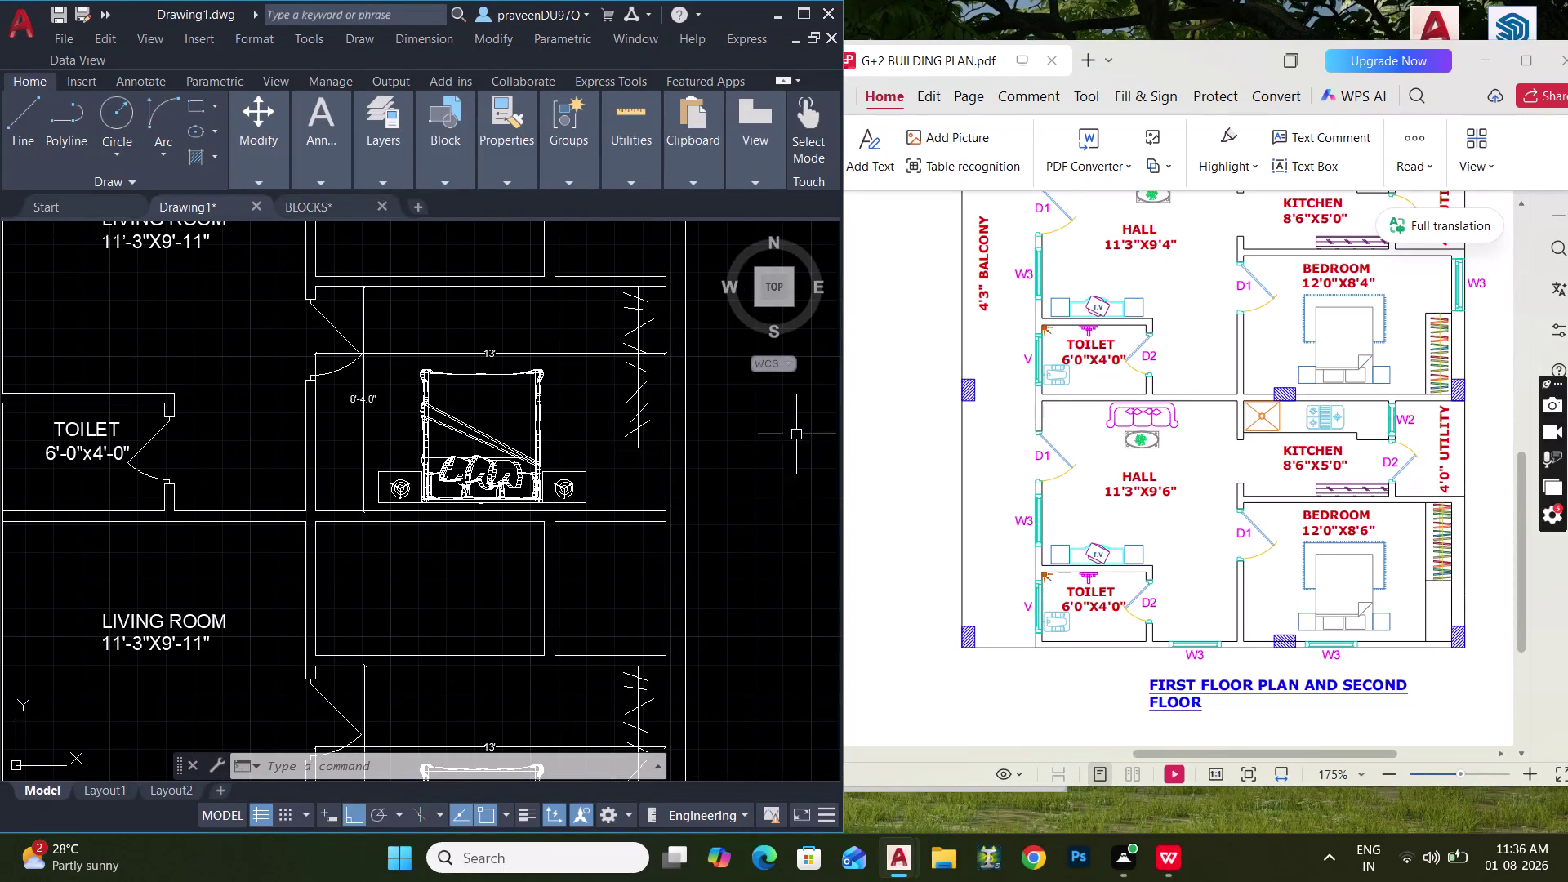
Select the LIVING ROOM label and start copying it with CO from a base point.
middle_drag(525, 525, 638, 363)
middle_drag(548, 471, 558, 412)
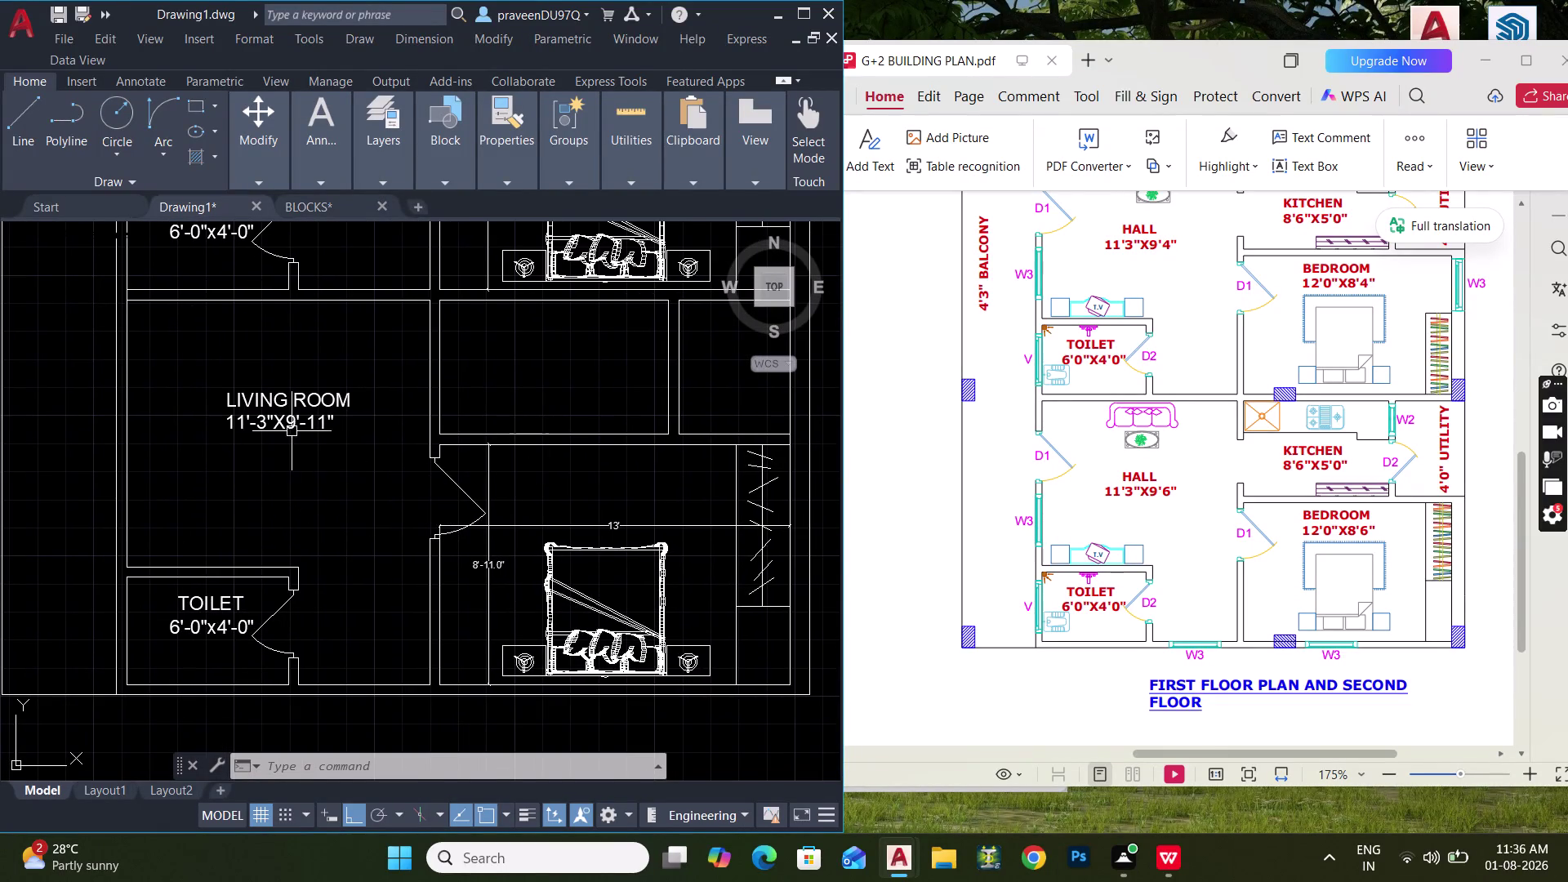
click(316, 394)
key(c)
key(o)
key(space)
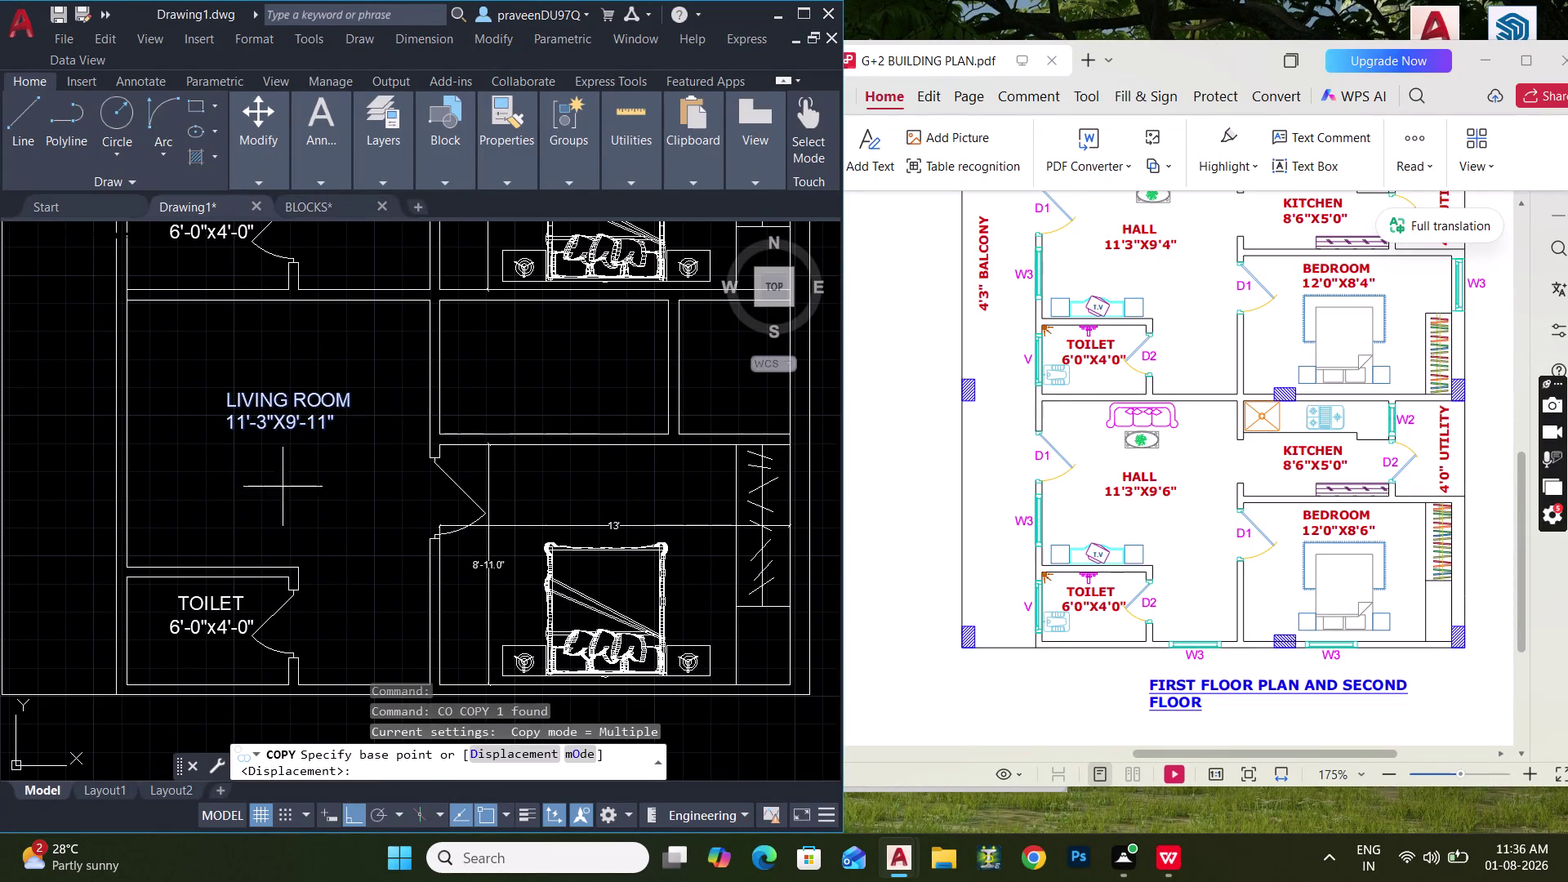
click(269, 421)
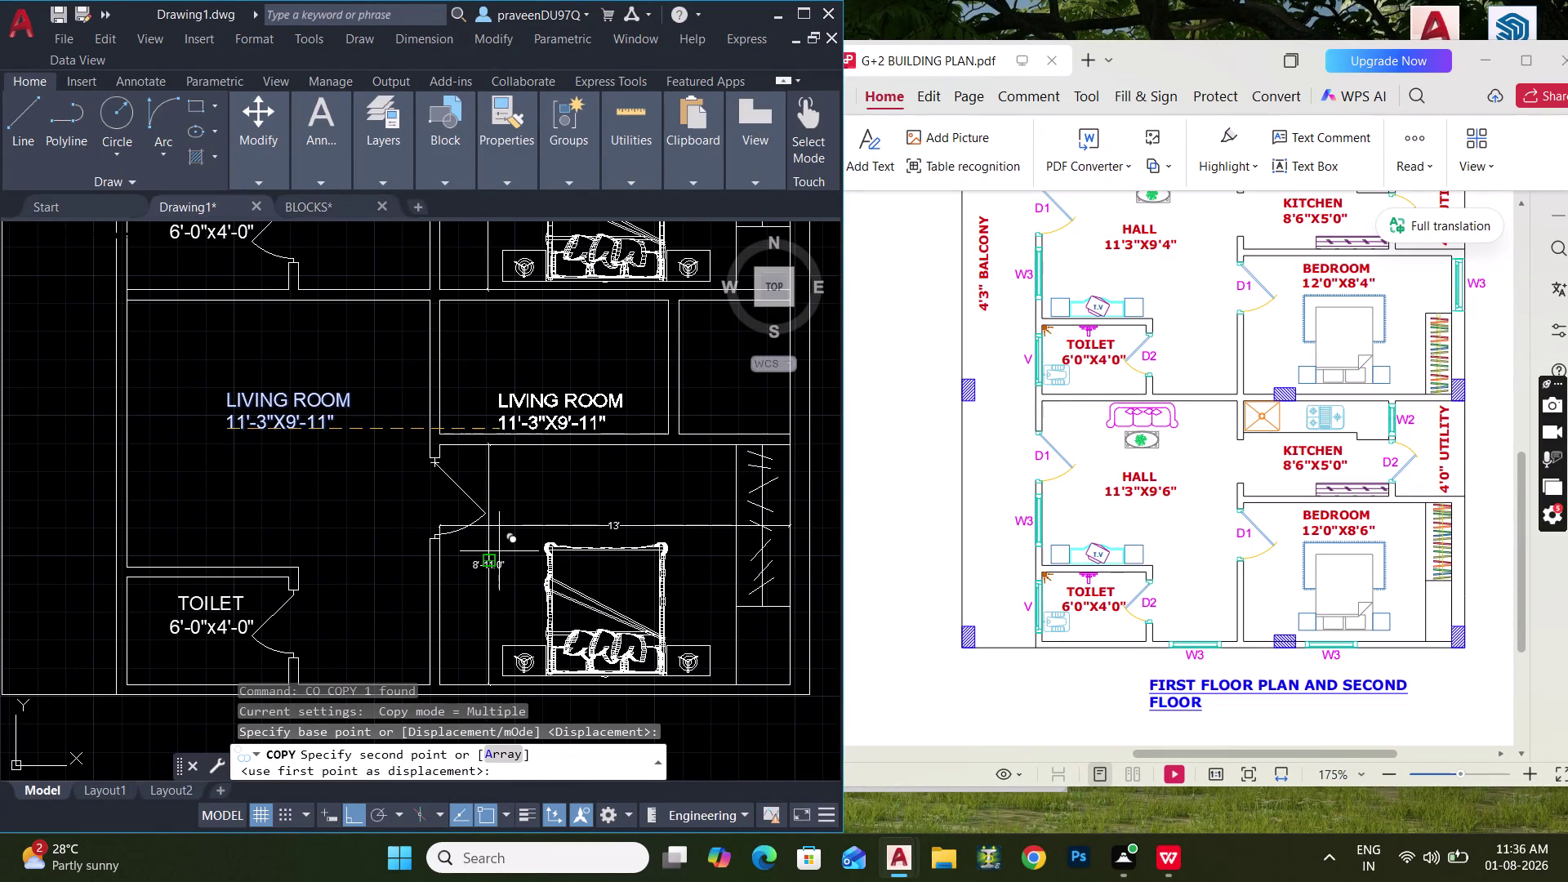
Place the copy in the bedroom with ortho off, then open it and select LIVING ROOM.
key(ctrl+l)
scroll(up, 3)
middle_drag(546, 515, 514, 538)
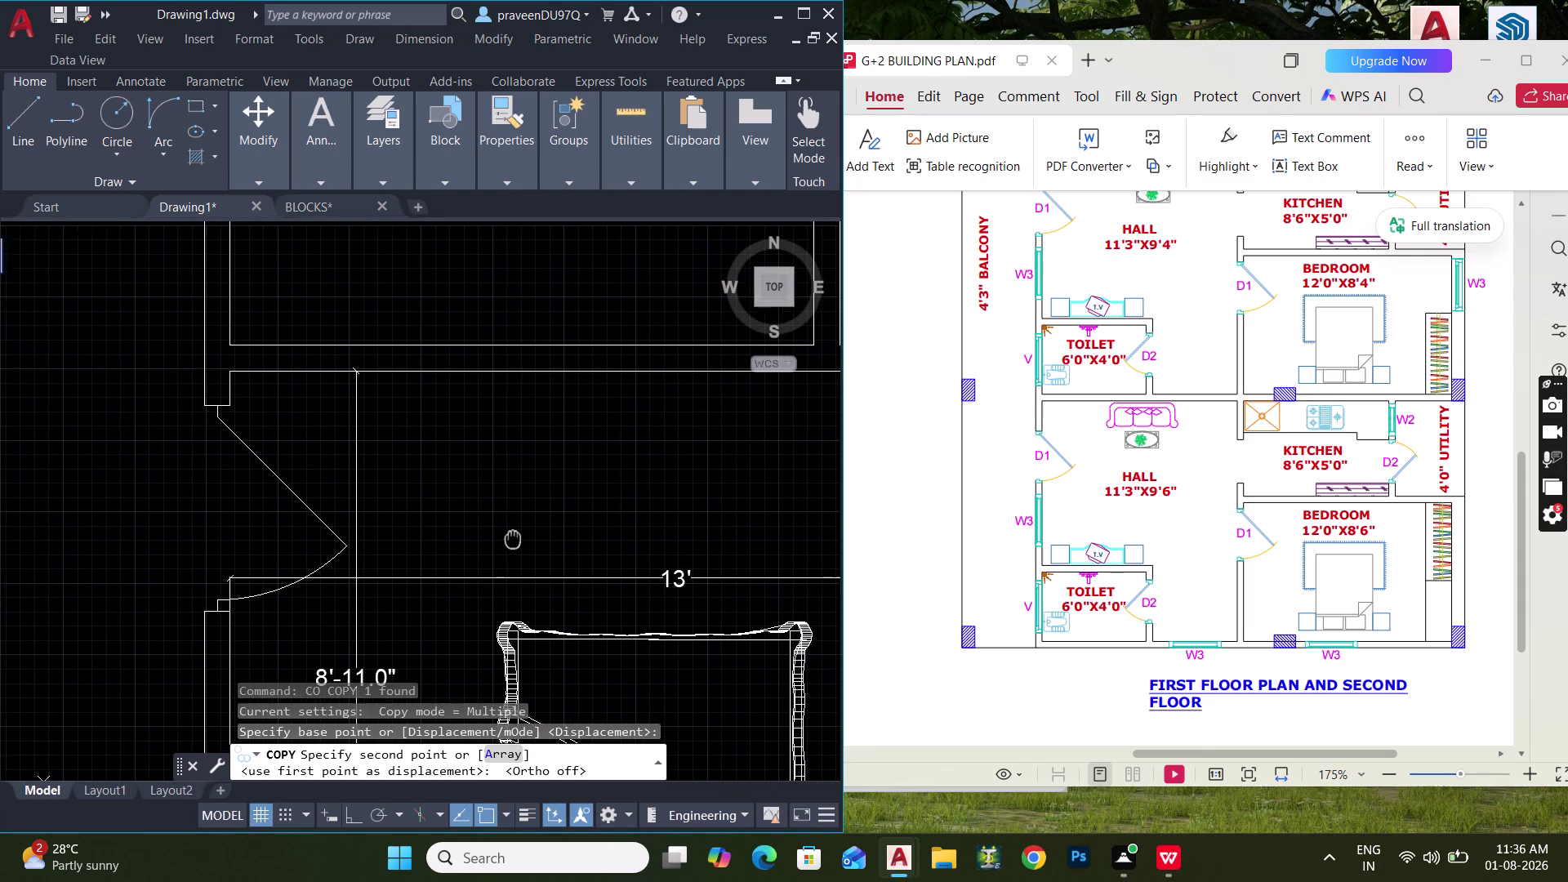
middle_drag(514, 538, 509, 540)
click(475, 530)
key(Escape)
double_click(532, 471)
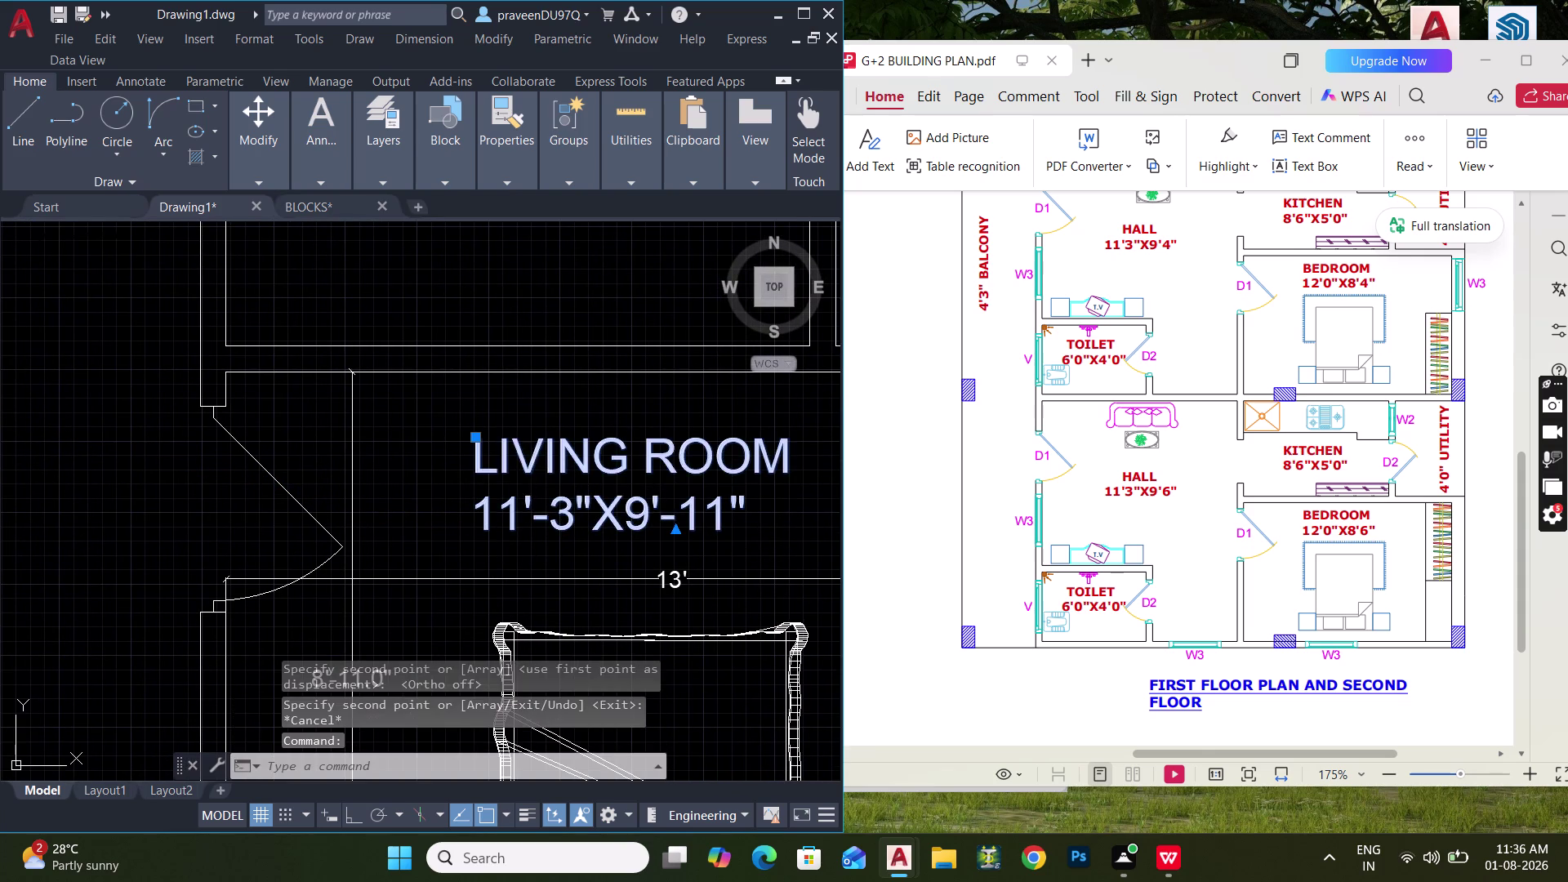
drag(810, 465, 430, 464)
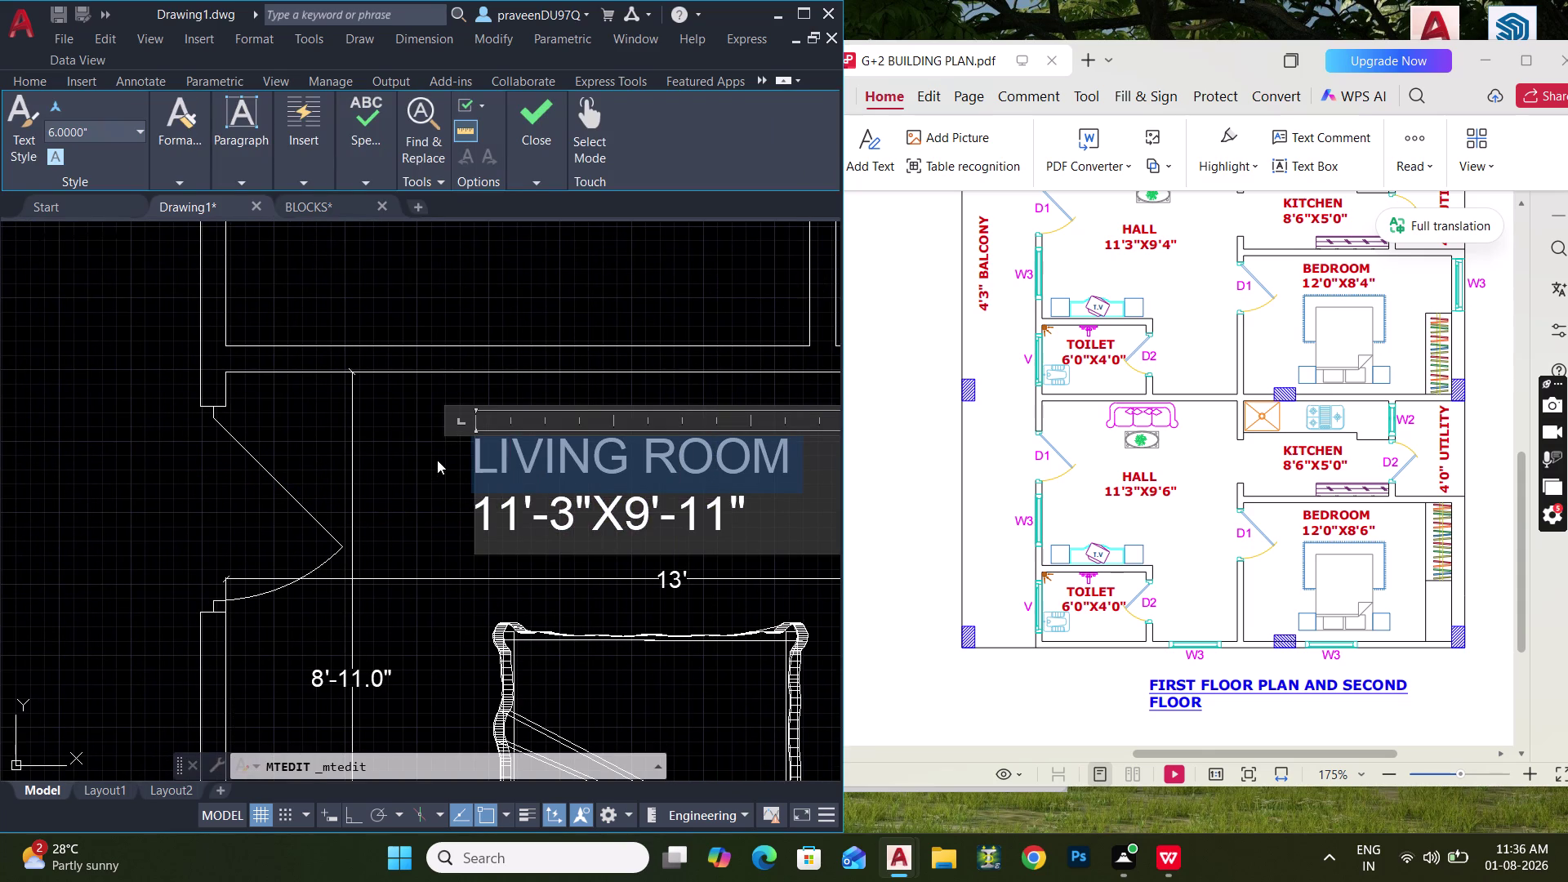
Replace LIVING ROOM with BED ROOM, correcting the ROM typo.
text(BED ROM)
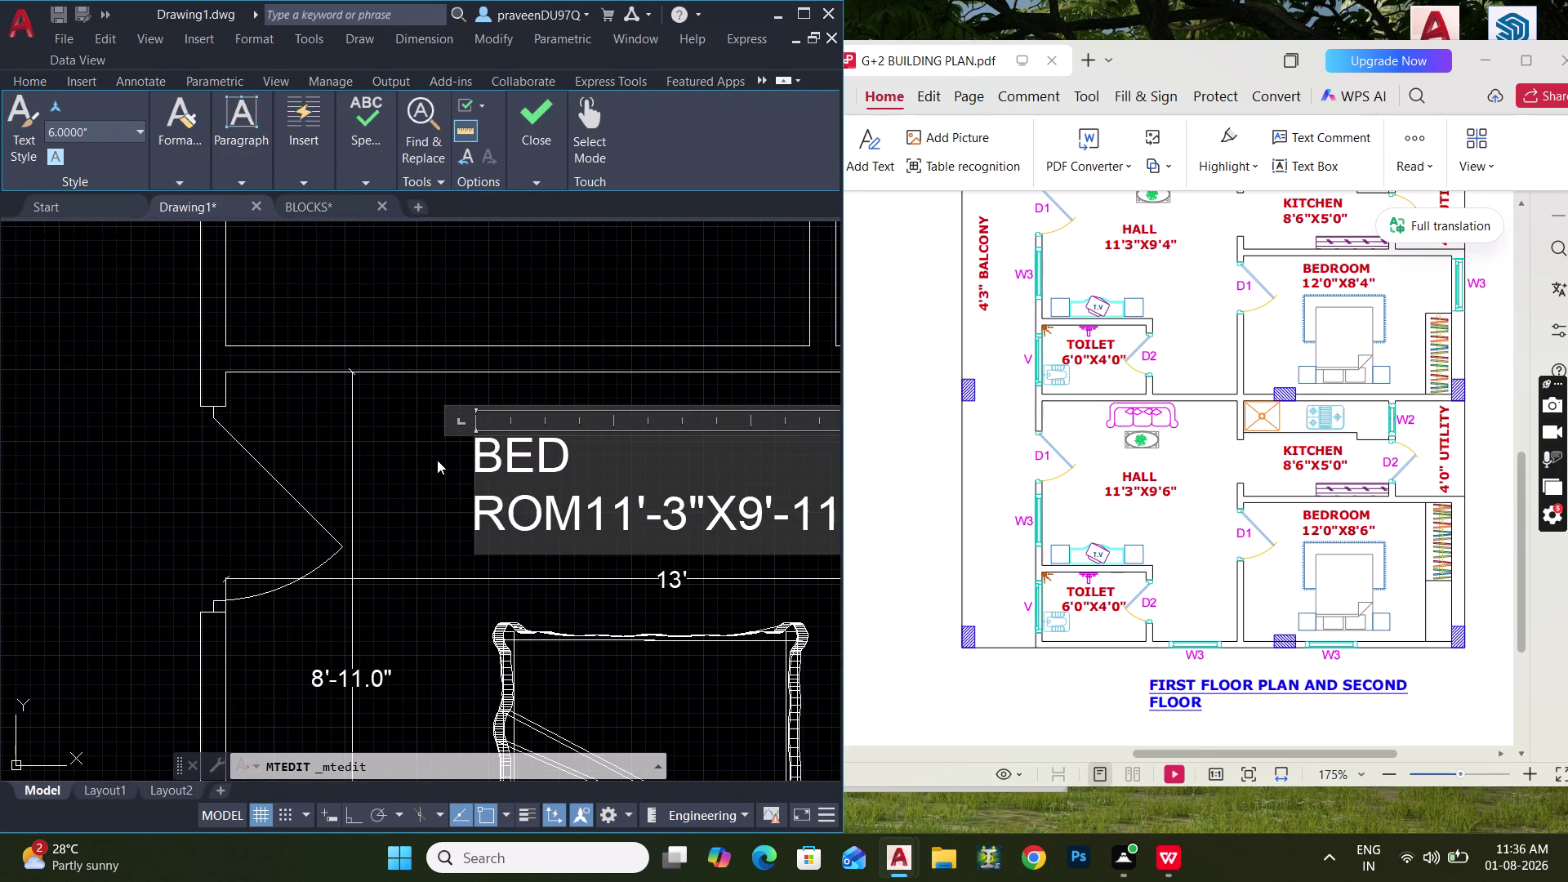
key(BackSpace)
key(BackSpace)
key(BackSpace)
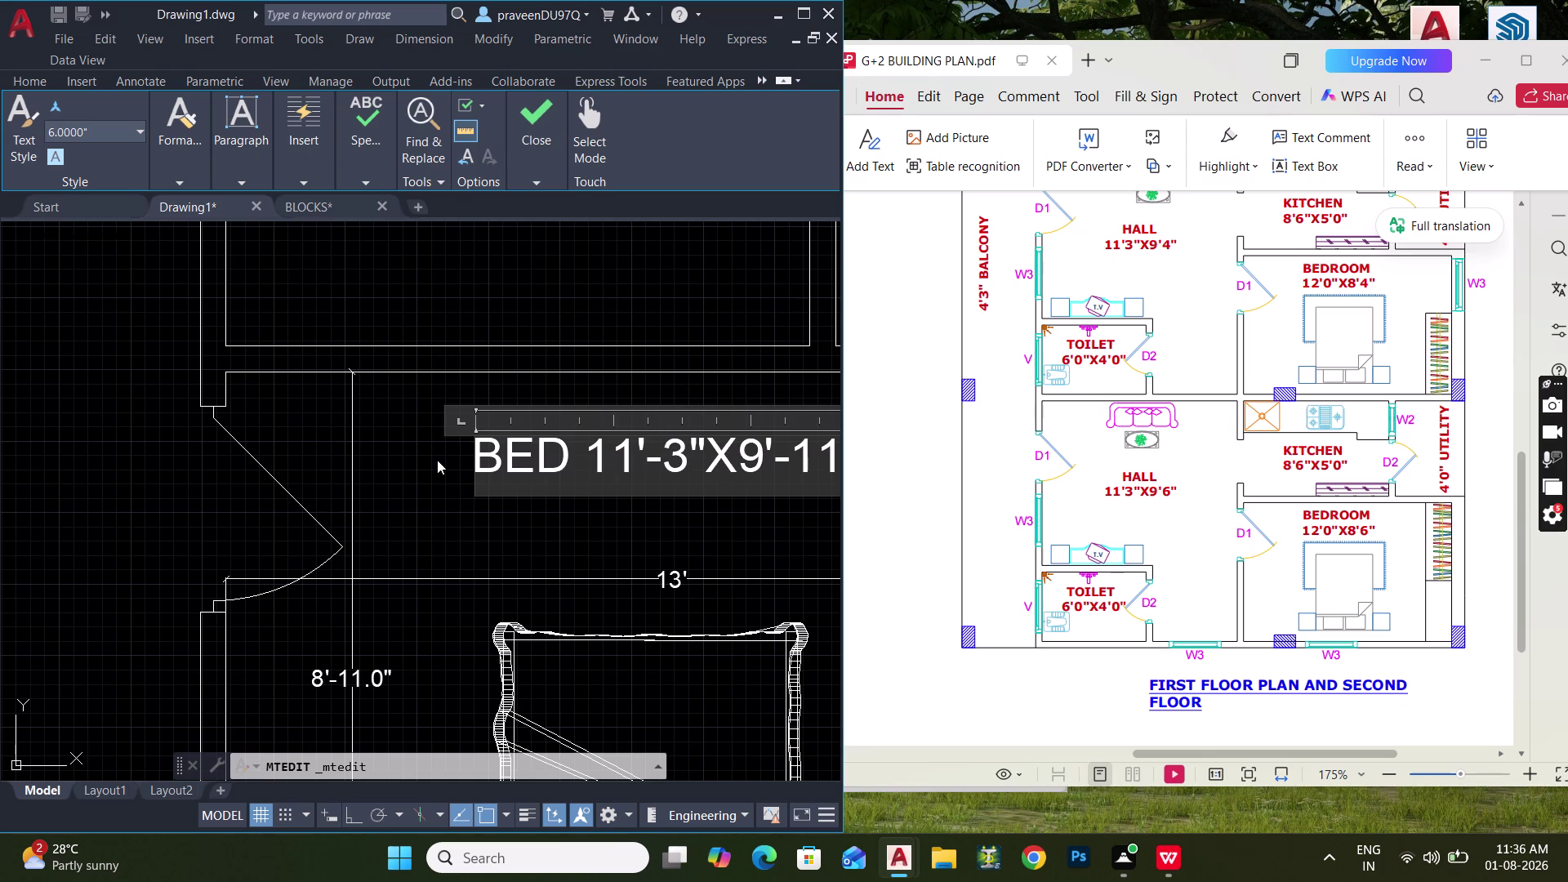
text(ROOM)
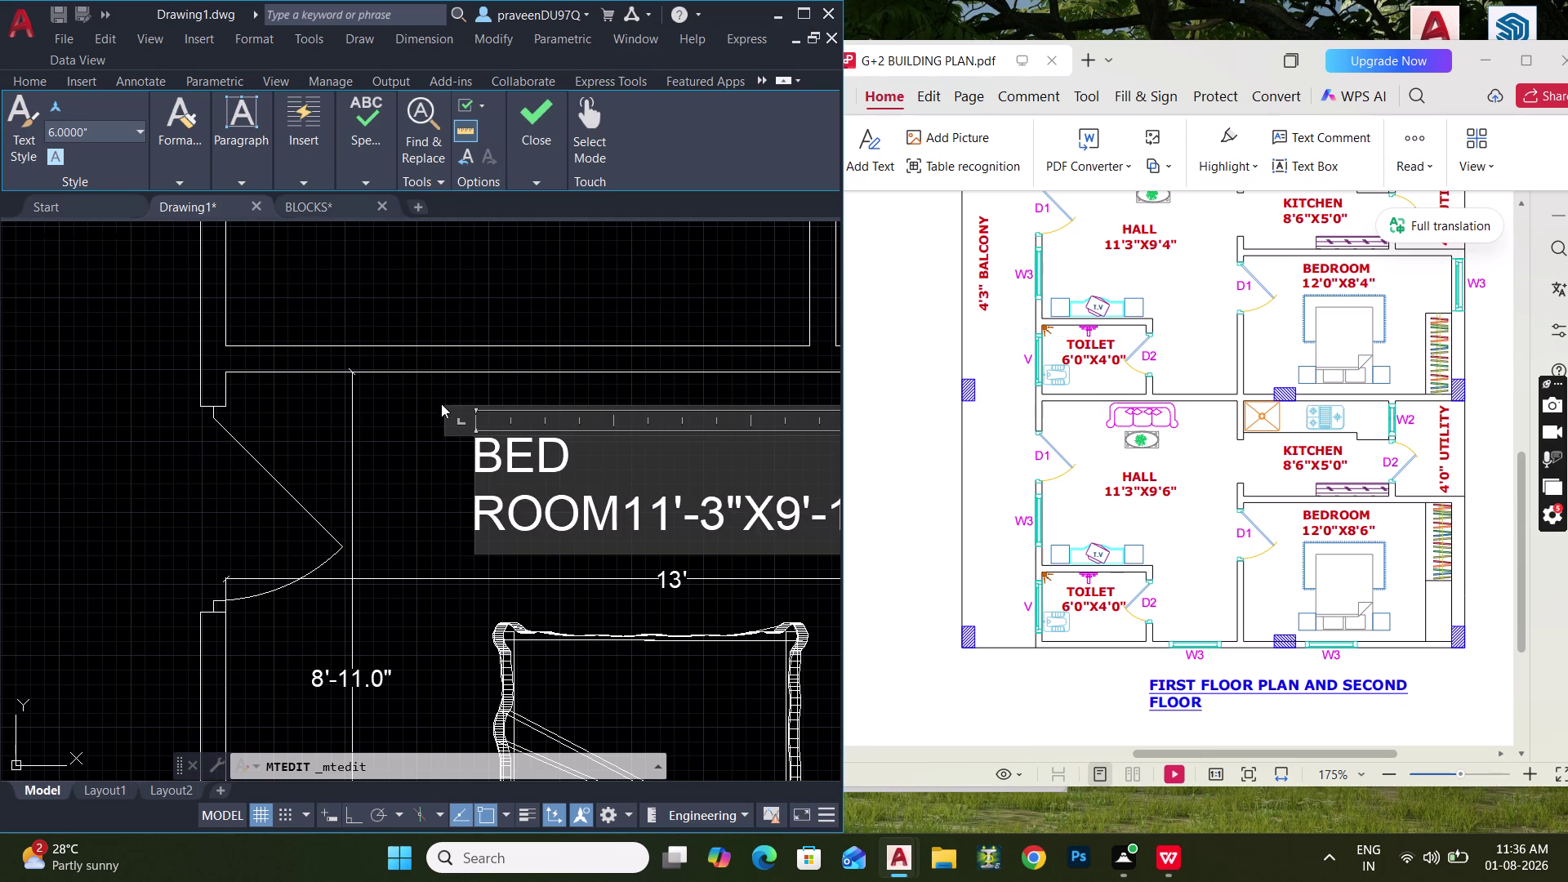
Move the dimensions onto their own line and select the old 11'-3"X9'-11" dimensions.
click(477, 421)
drag(475, 421, 410, 414)
scroll(down, 3)
middle_drag(452, 441, 371, 445)
scroll(up, 3)
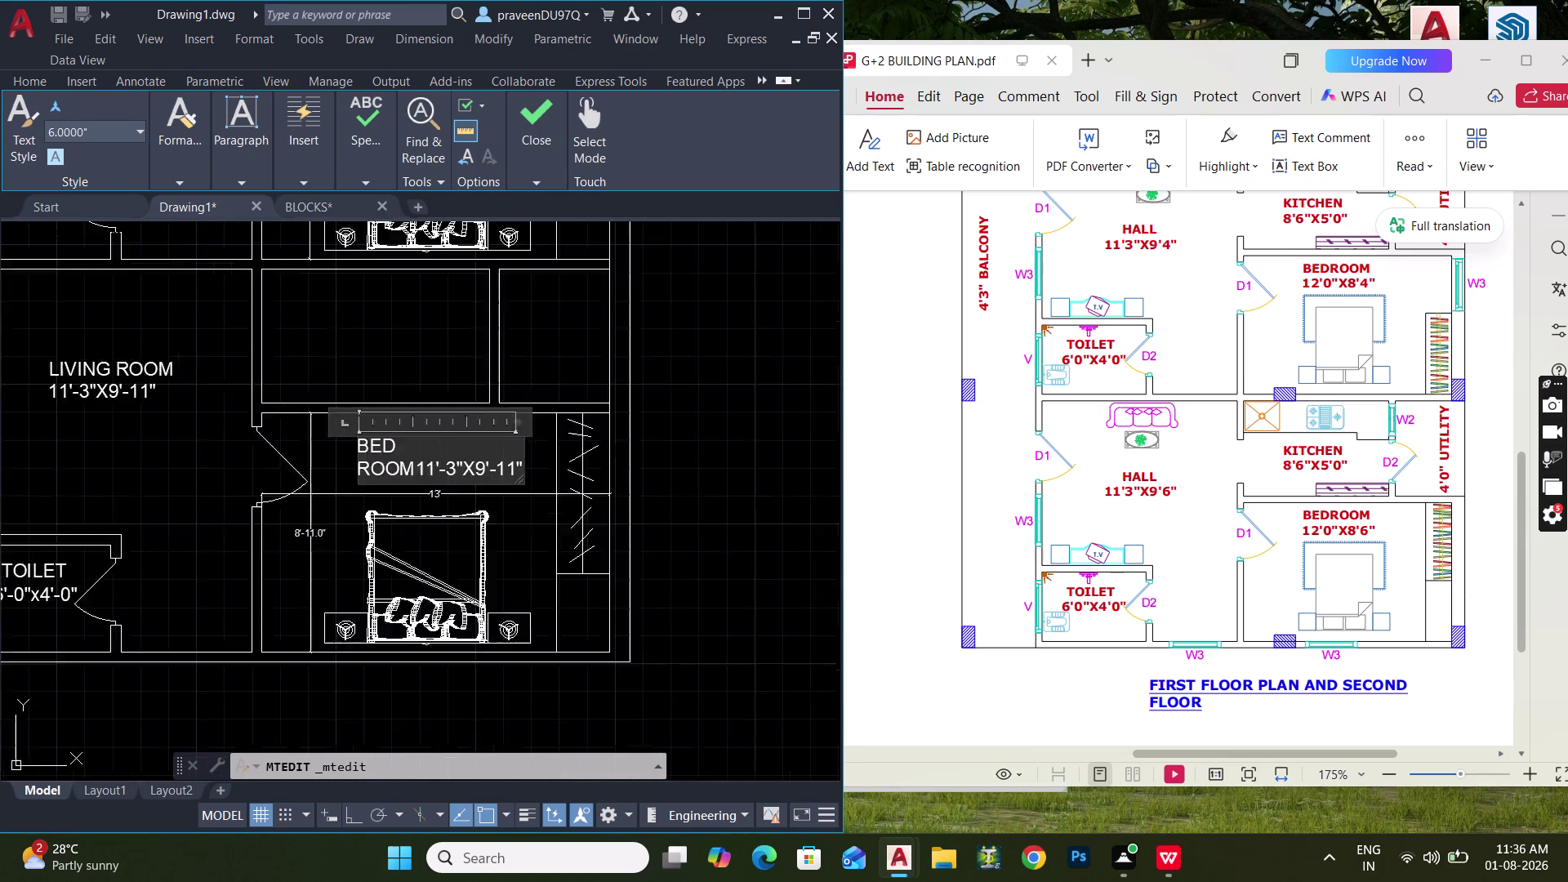
scroll(up, 3)
drag(564, 419, 598, 419)
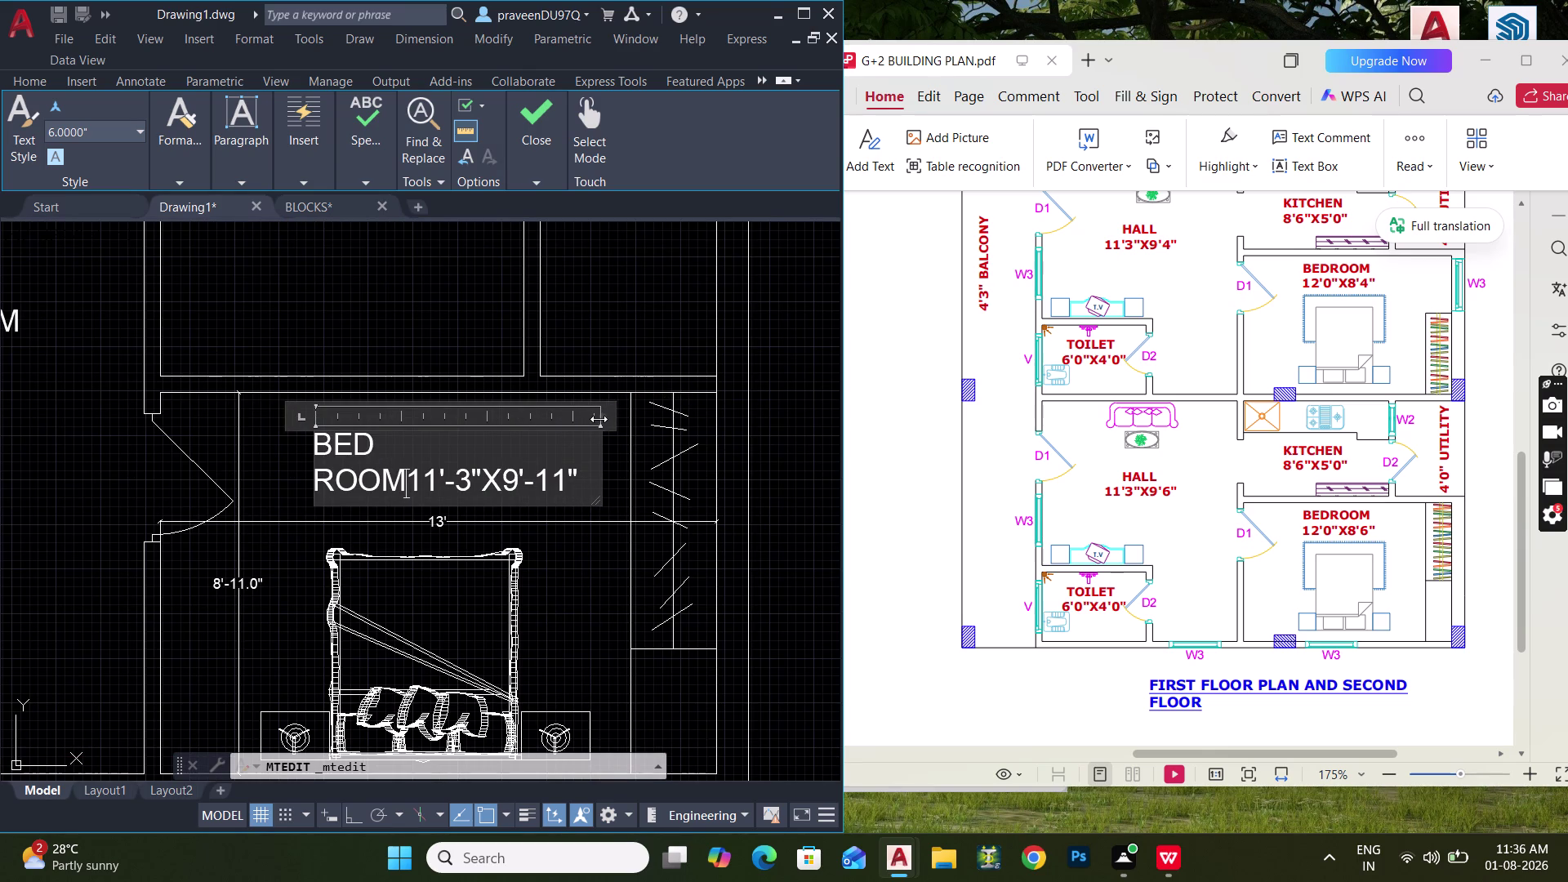
drag(599, 419, 603, 430)
click(408, 479)
key(space)
drag(515, 480, 328, 472)
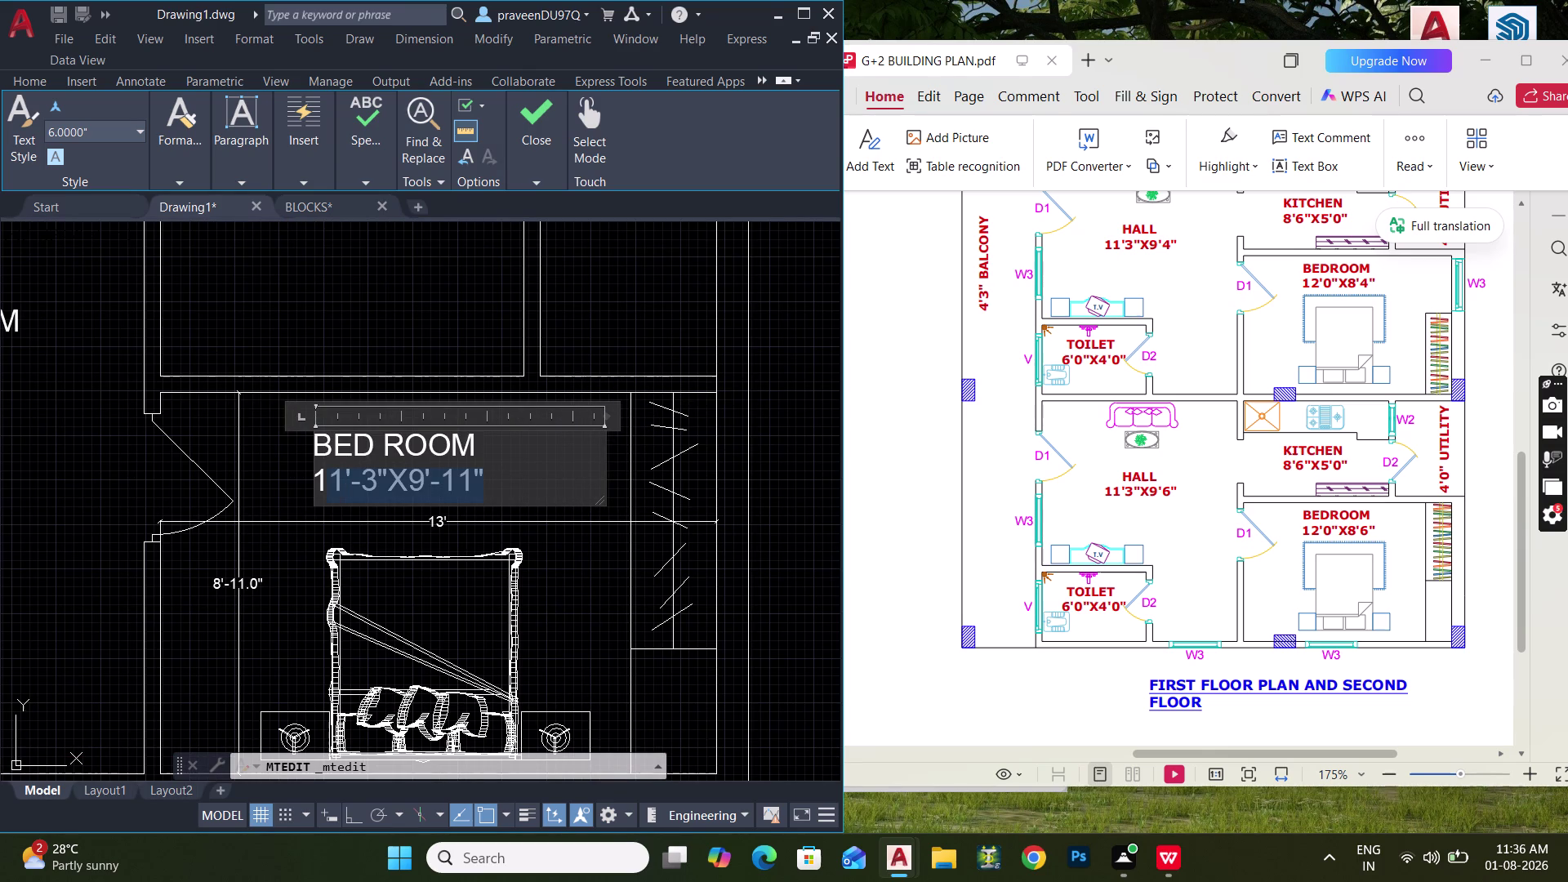
drag(328, 472, 315, 471)
Retype the dimensions as 13'-0"X8'-11" on the second line and close the editor.
text(13')
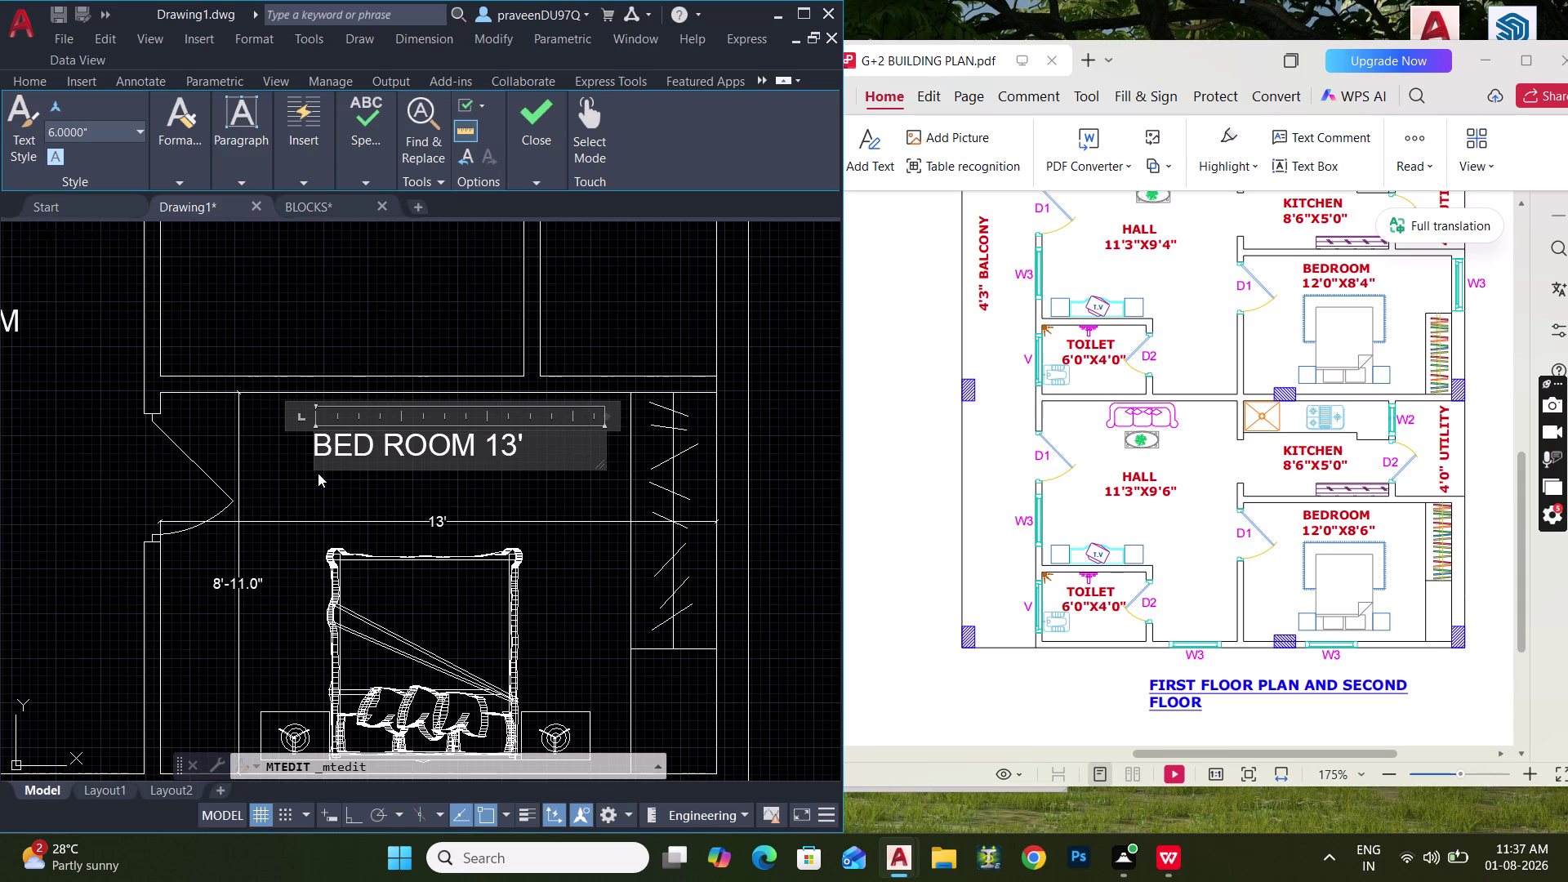
click(490, 439)
key(Return)
click(377, 491)
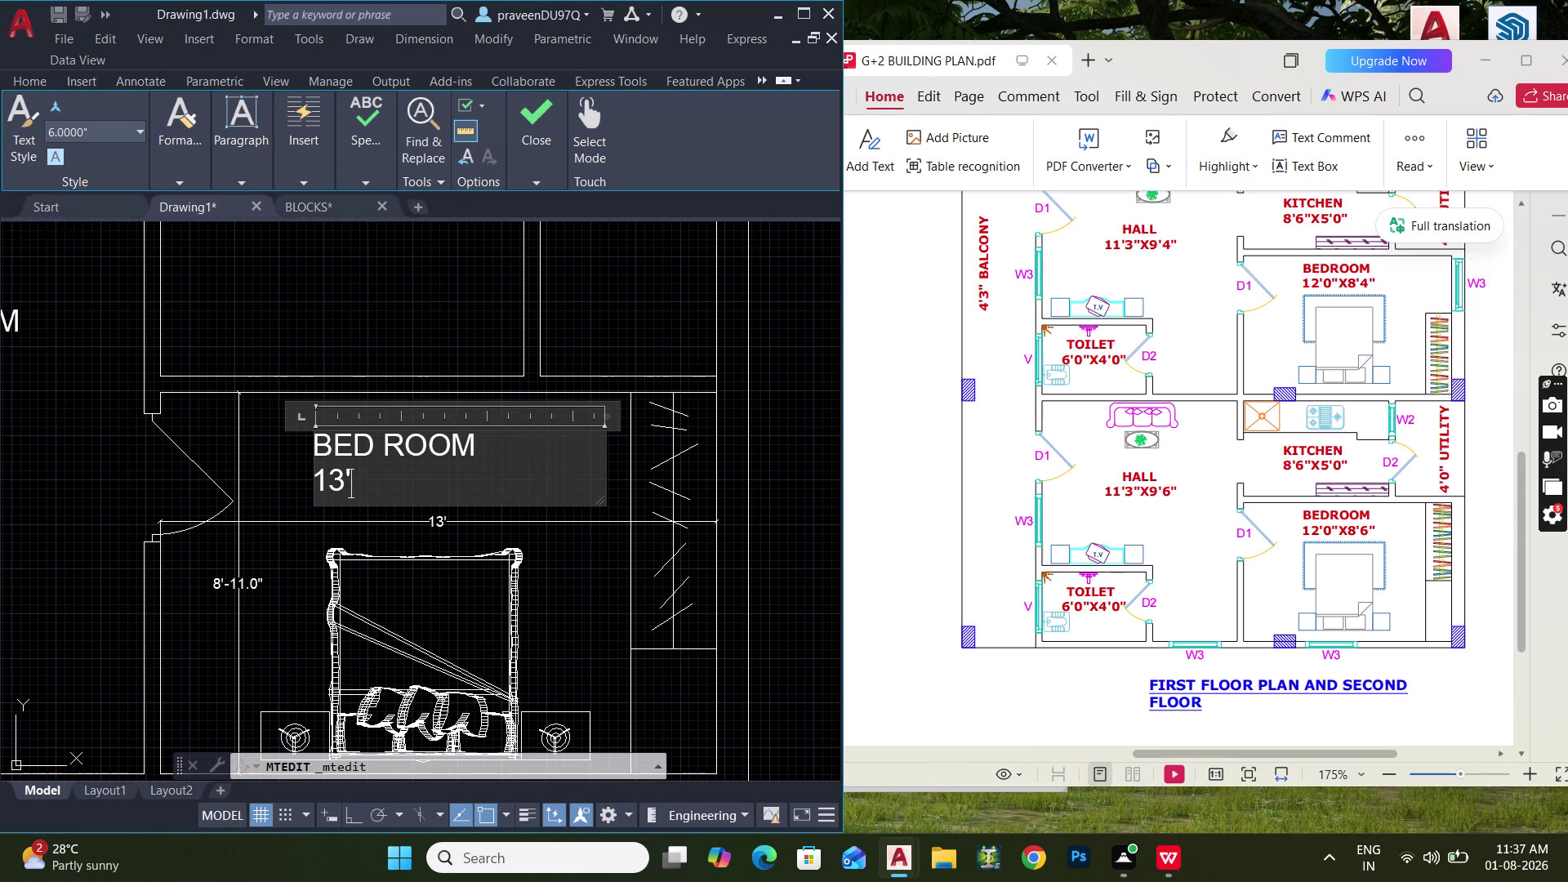
text(-0)
key(shift+quotedbl)
key(x)
text(8')
key(minus)
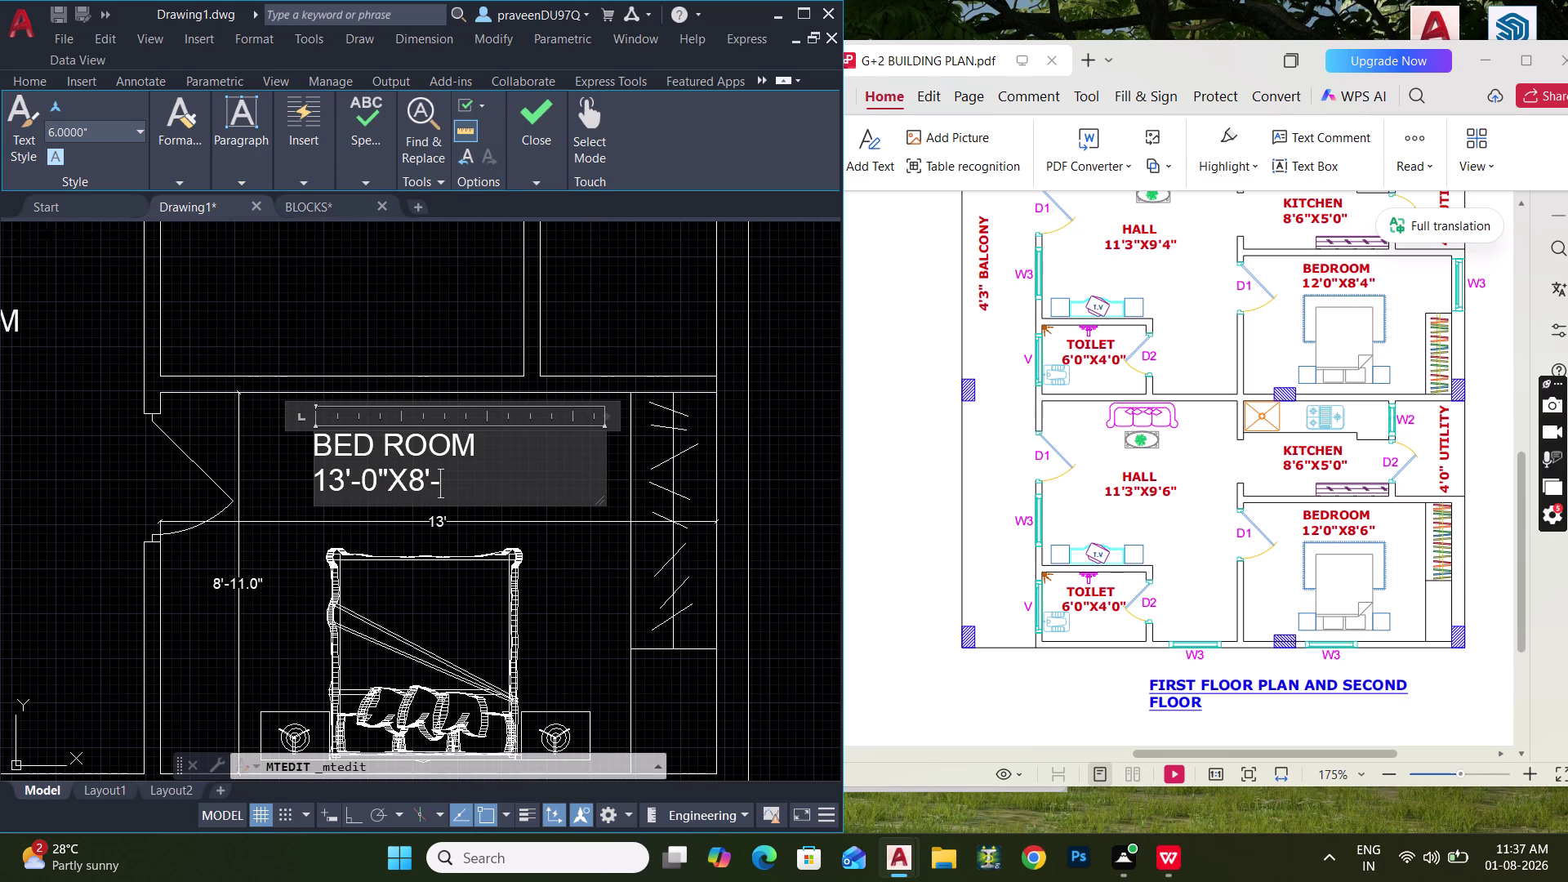
text(11)
key(shift+quotedbl)
click(554, 573)
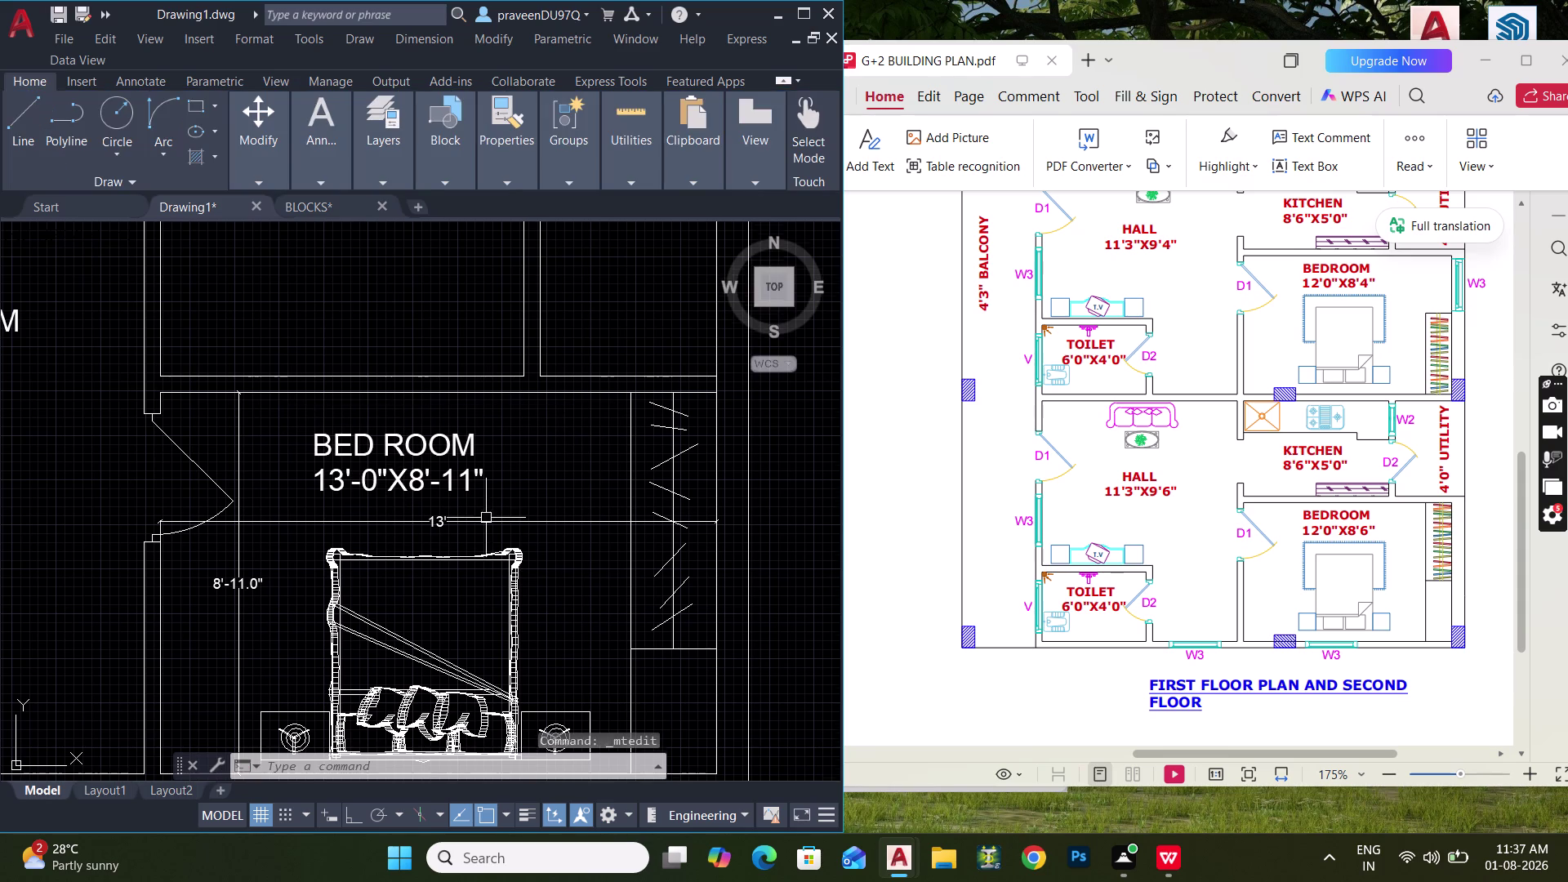
Select the BED ROOM label and copy it with CO from a base point.
middle_drag(486, 524, 503, 563)
scroll(down, 3)
middle_drag(555, 521, 702, 564)
drag(685, 557, 670, 550)
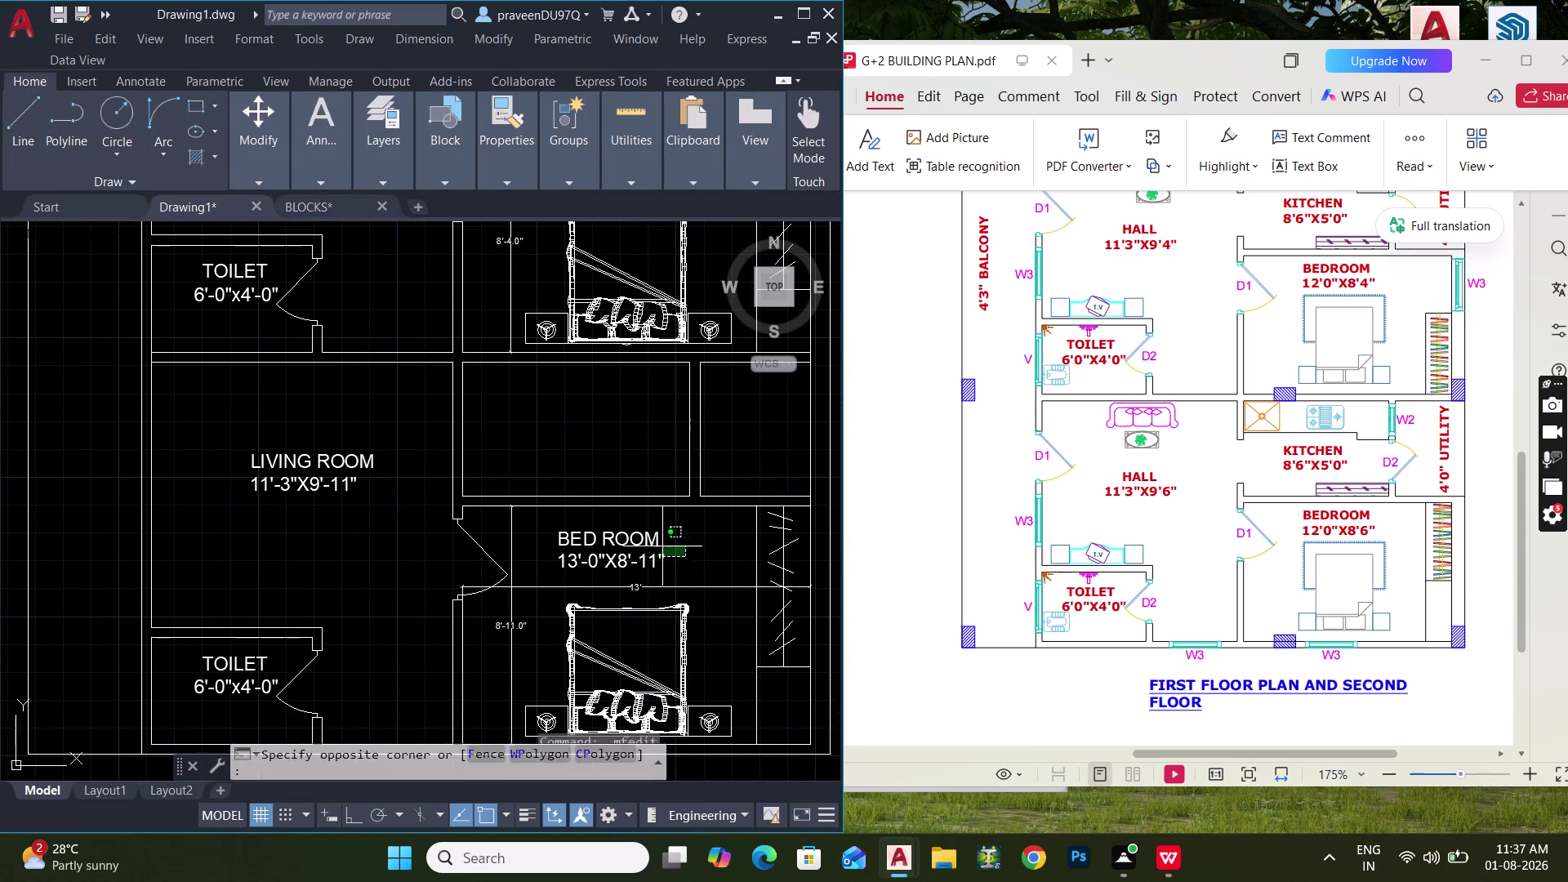
click(630, 534)
middle_drag(634, 539, 592, 561)
key(c)
key(o)
key(space)
click(561, 569)
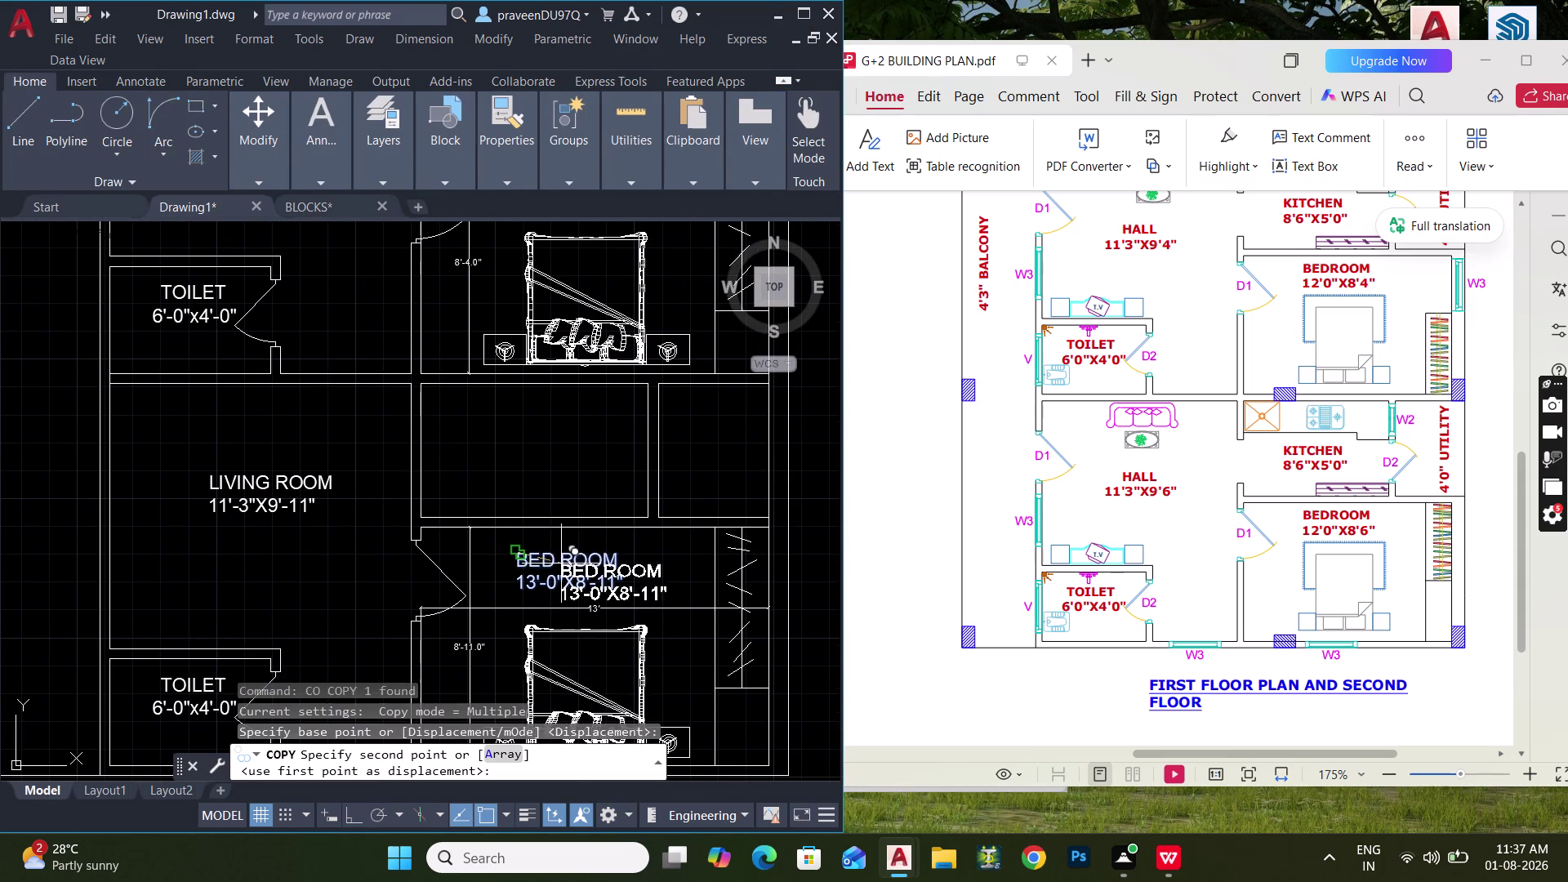
Place the copy in the upper bedroom dimensioned 8'-4.0" and end the copy.
scroll(down, 3)
middle_drag(577, 501, 572, 548)
scroll(up, 3)
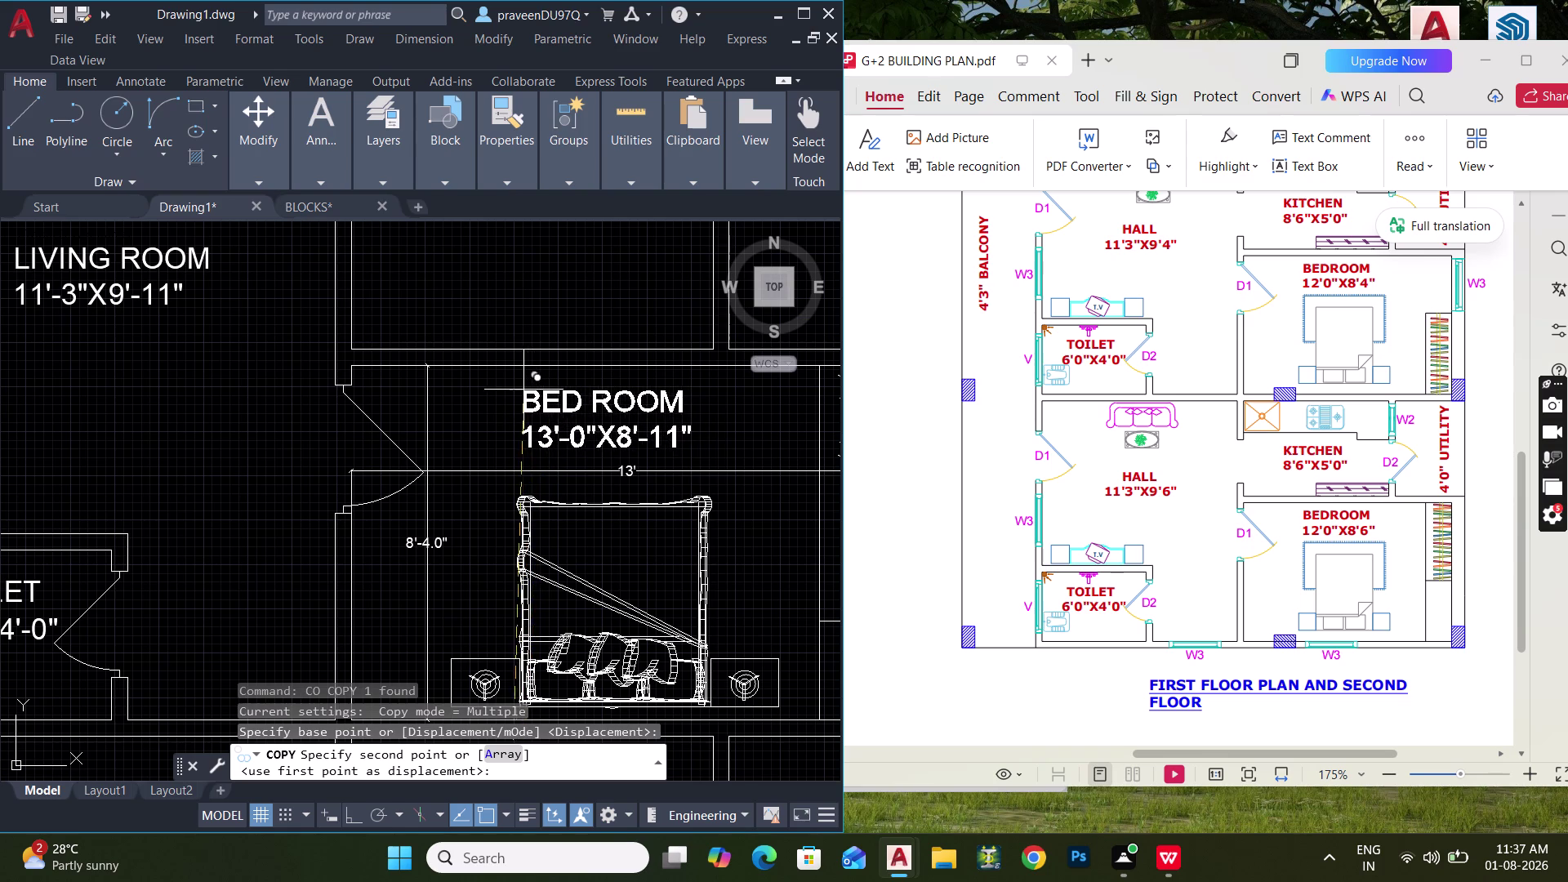
click(521, 390)
middle_drag(529, 374, 513, 583)
middle_drag(521, 392, 505, 592)
middle_drag(518, 462, 503, 592)
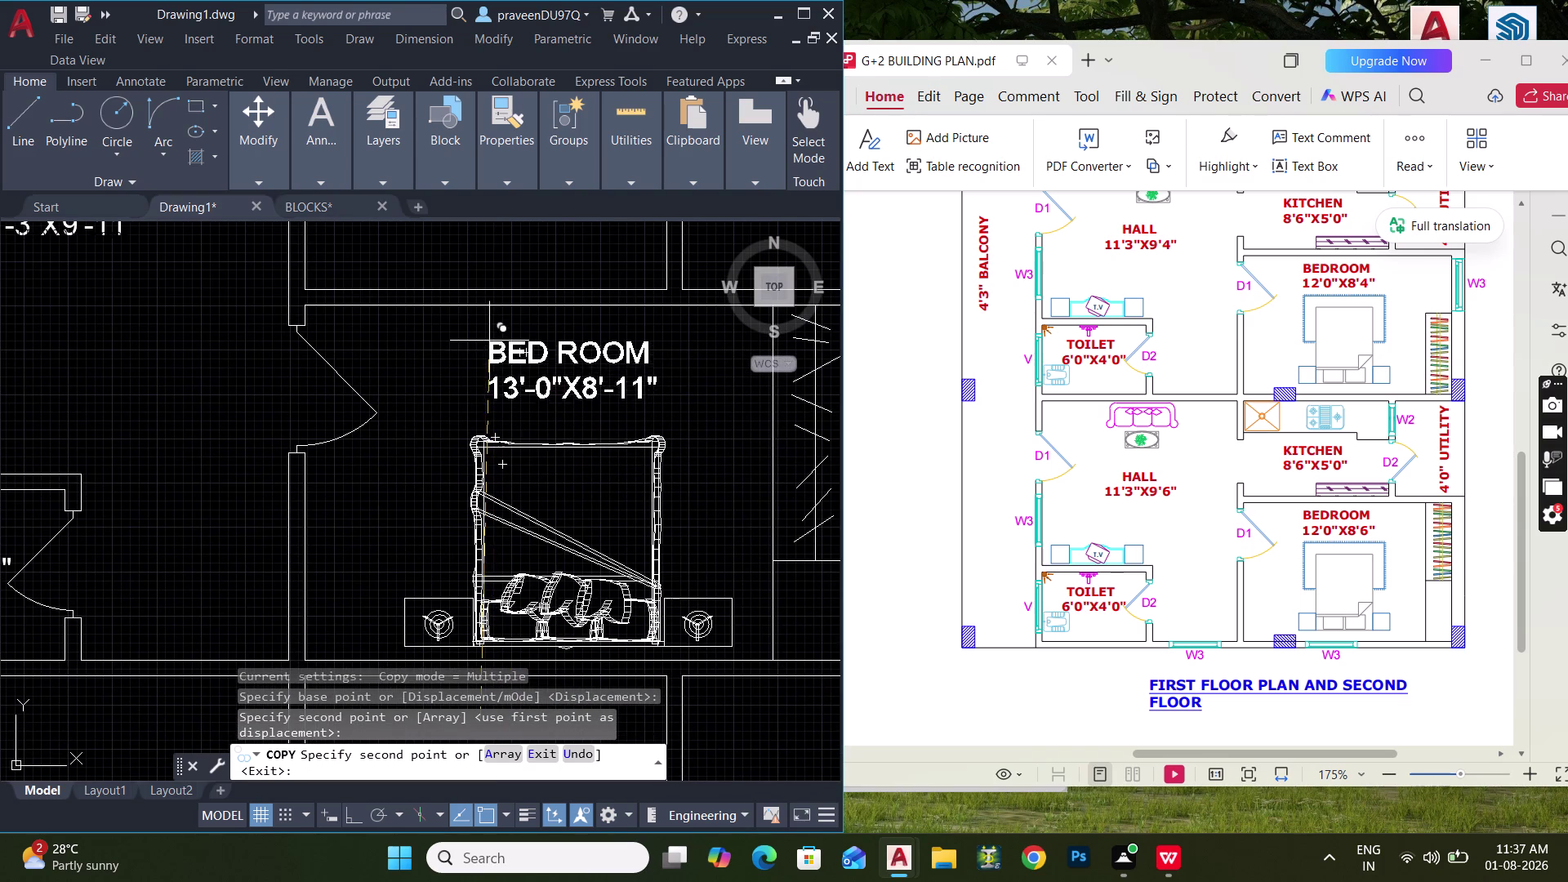
click(489, 341)
key(Escape)
Bring the new bedroom label into view and open it for editing.
scroll(down, 3)
middle_drag(497, 364, 528, 297)
scroll(up, 3)
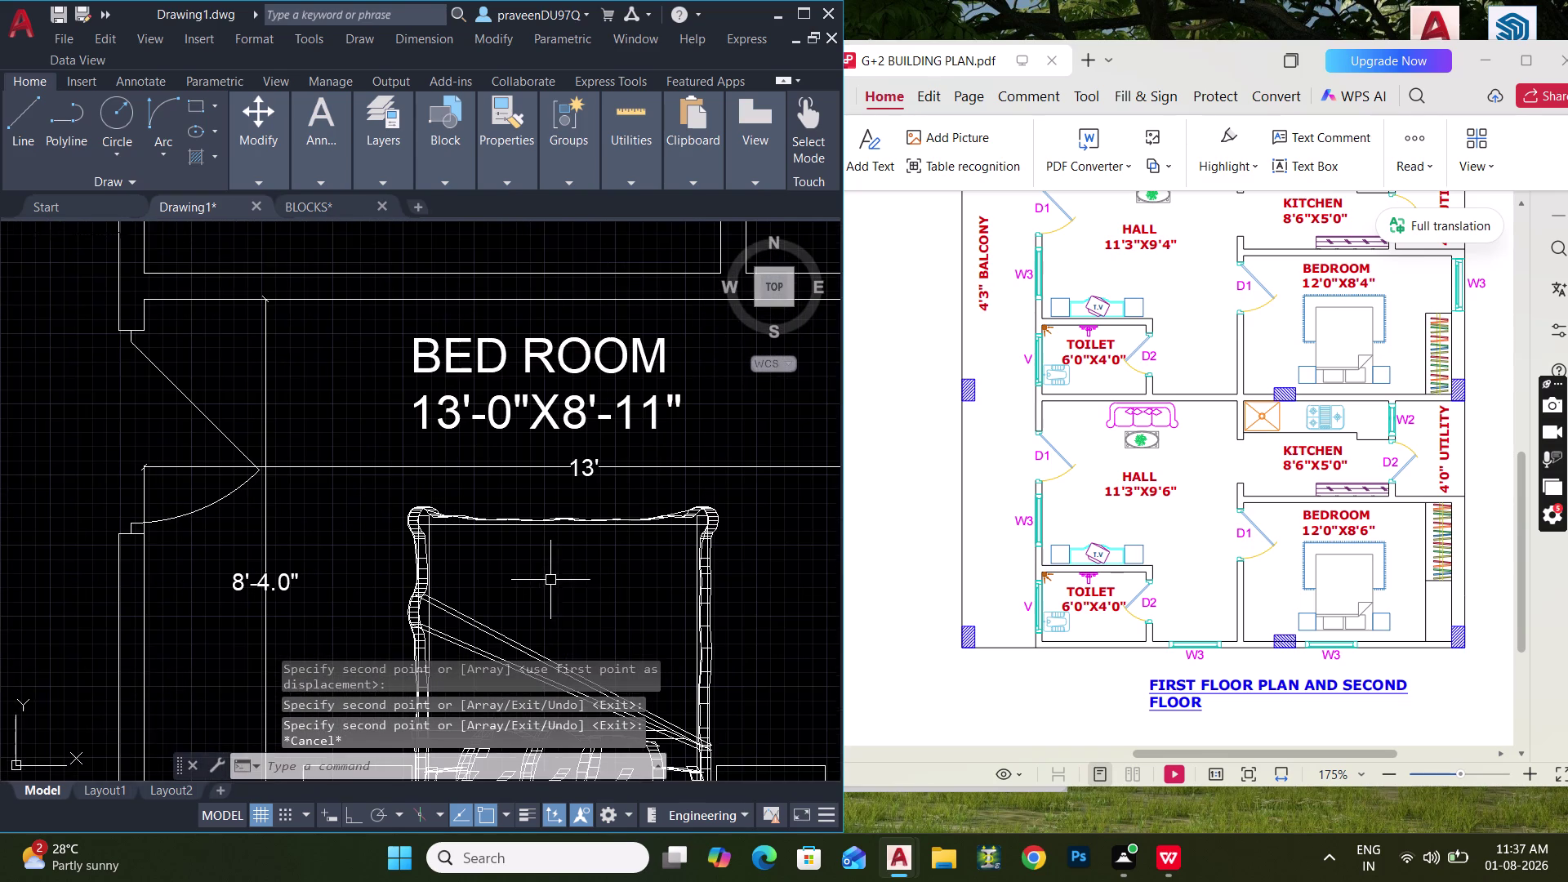
middle_drag(543, 561, 550, 530)
double_click(627, 382)
Select the width's 11 inches in the copied label and type 4.
triple_click(634, 382)
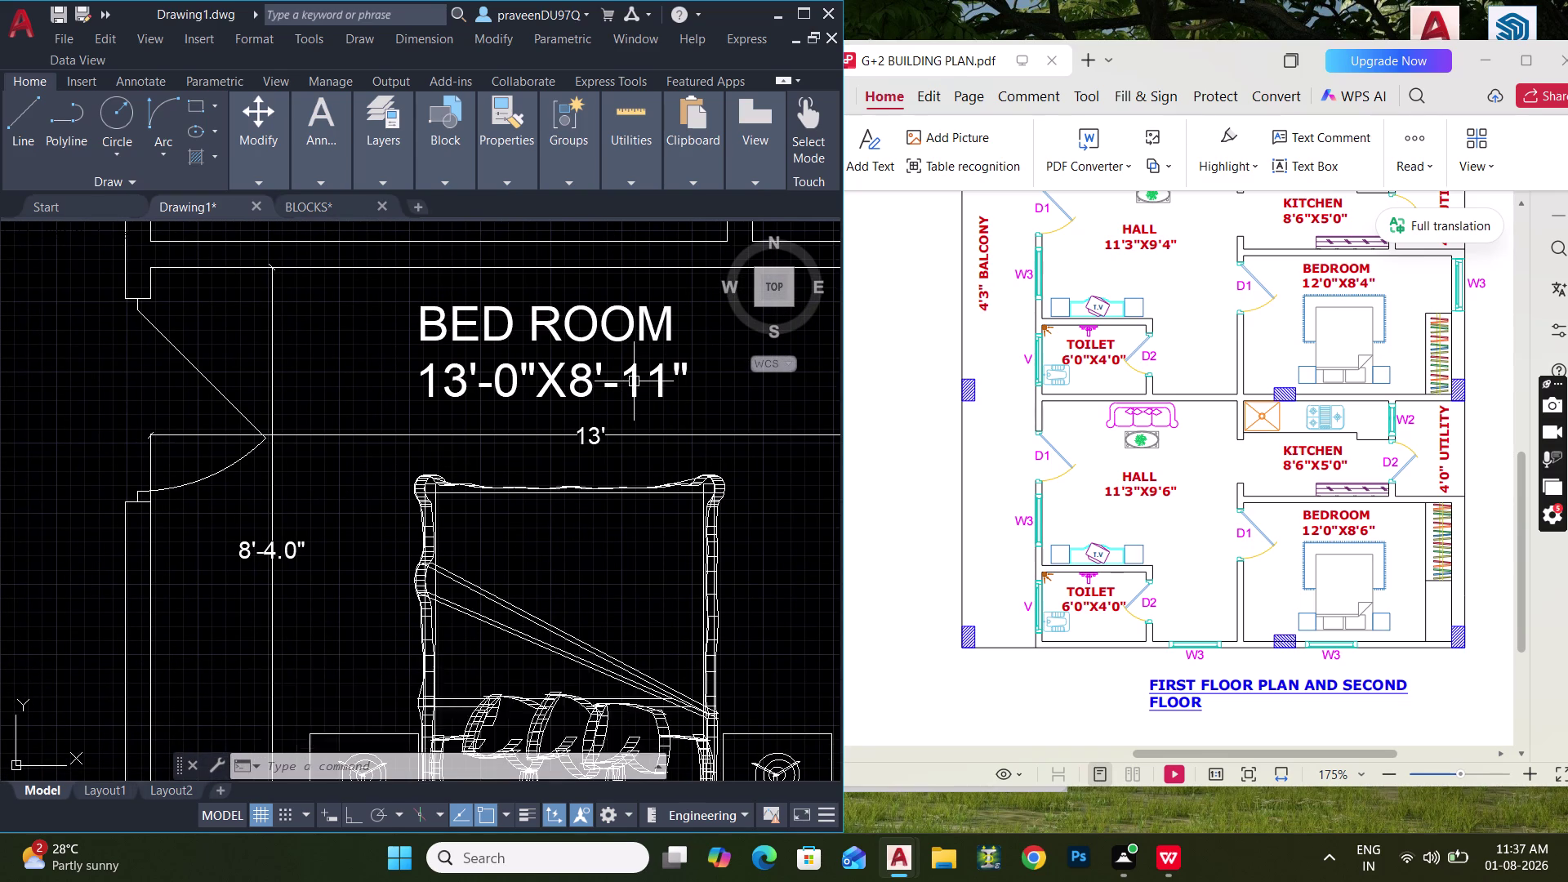
drag(666, 386, 635, 390)
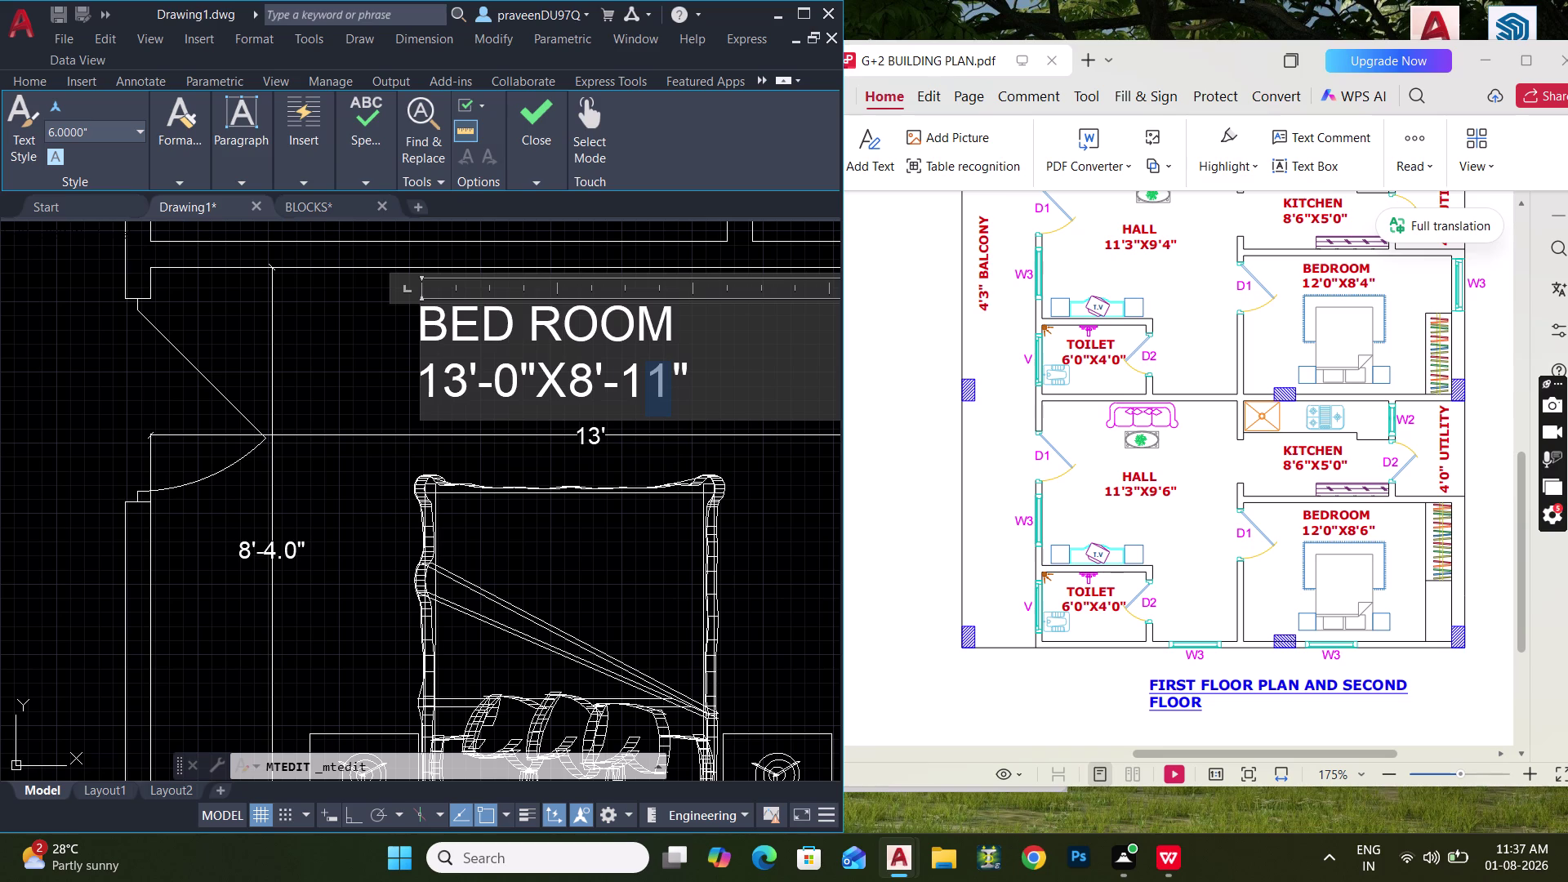
drag(635, 390, 630, 390)
key(4)
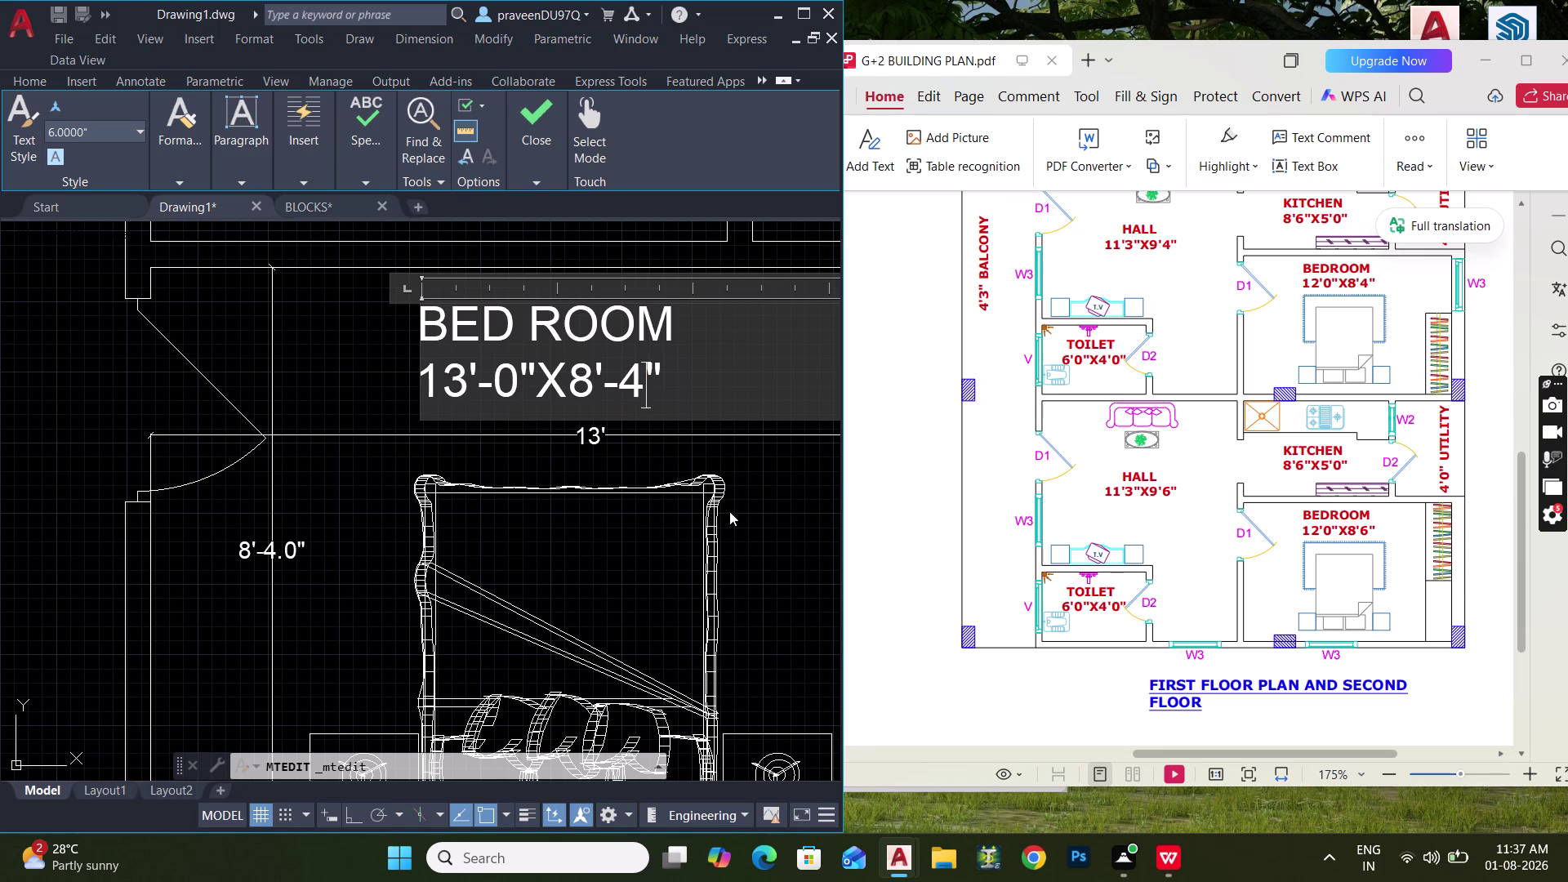
click(731, 516)
scroll(down, 3)
middle_drag(608, 383, 592, 613)
scroll(up, 3)
Reopen the label, replace the 11 inch digits with 4, and close the editor.
double_click(647, 464)
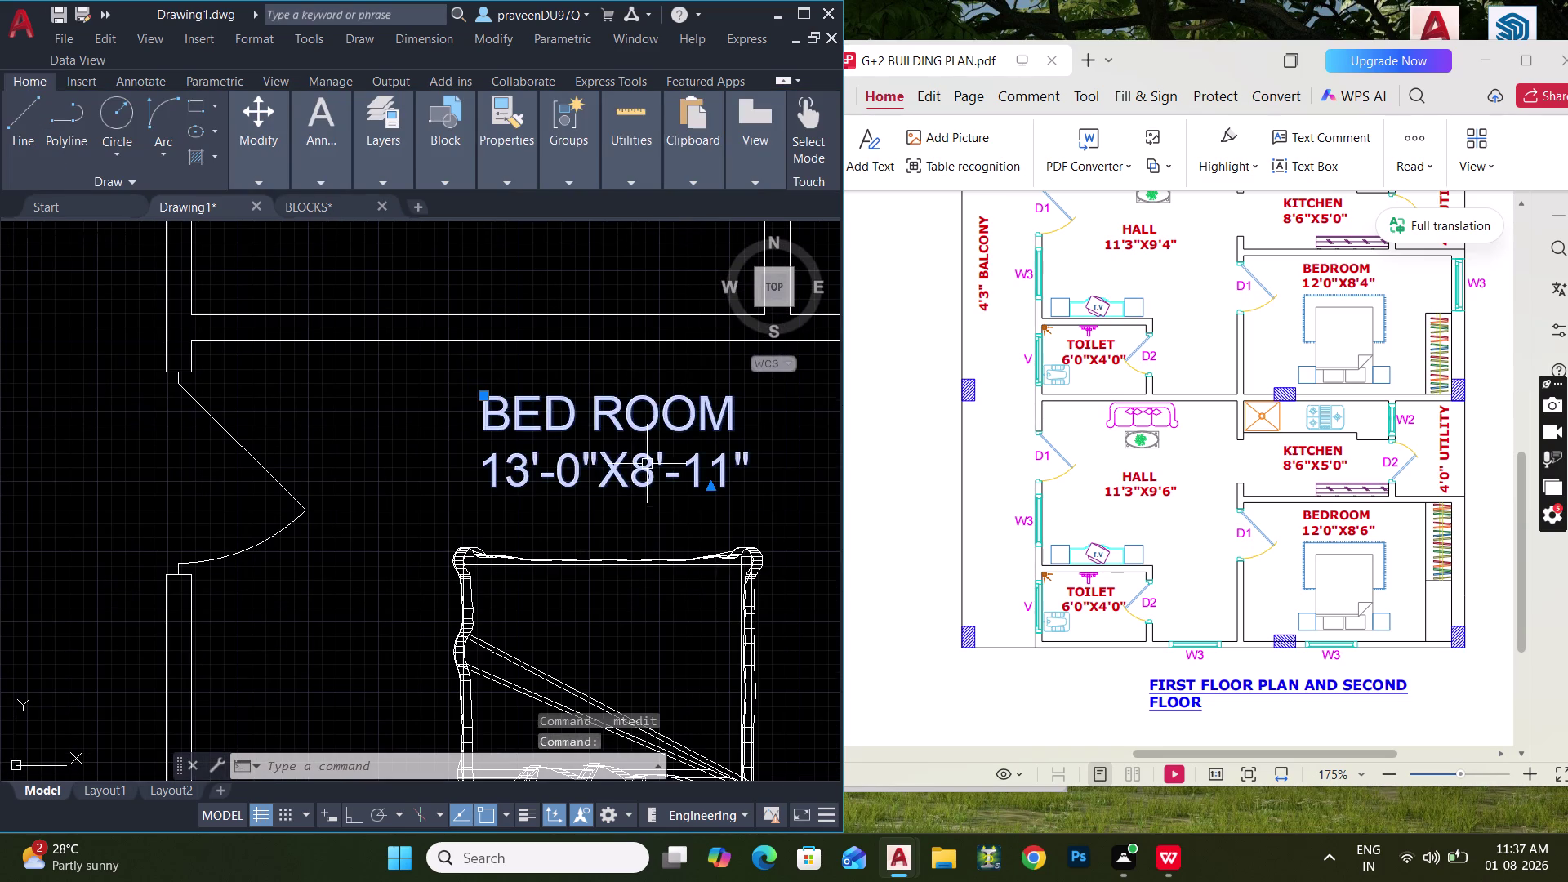
click(736, 472)
key(BackSpace)
key(BackSpace)
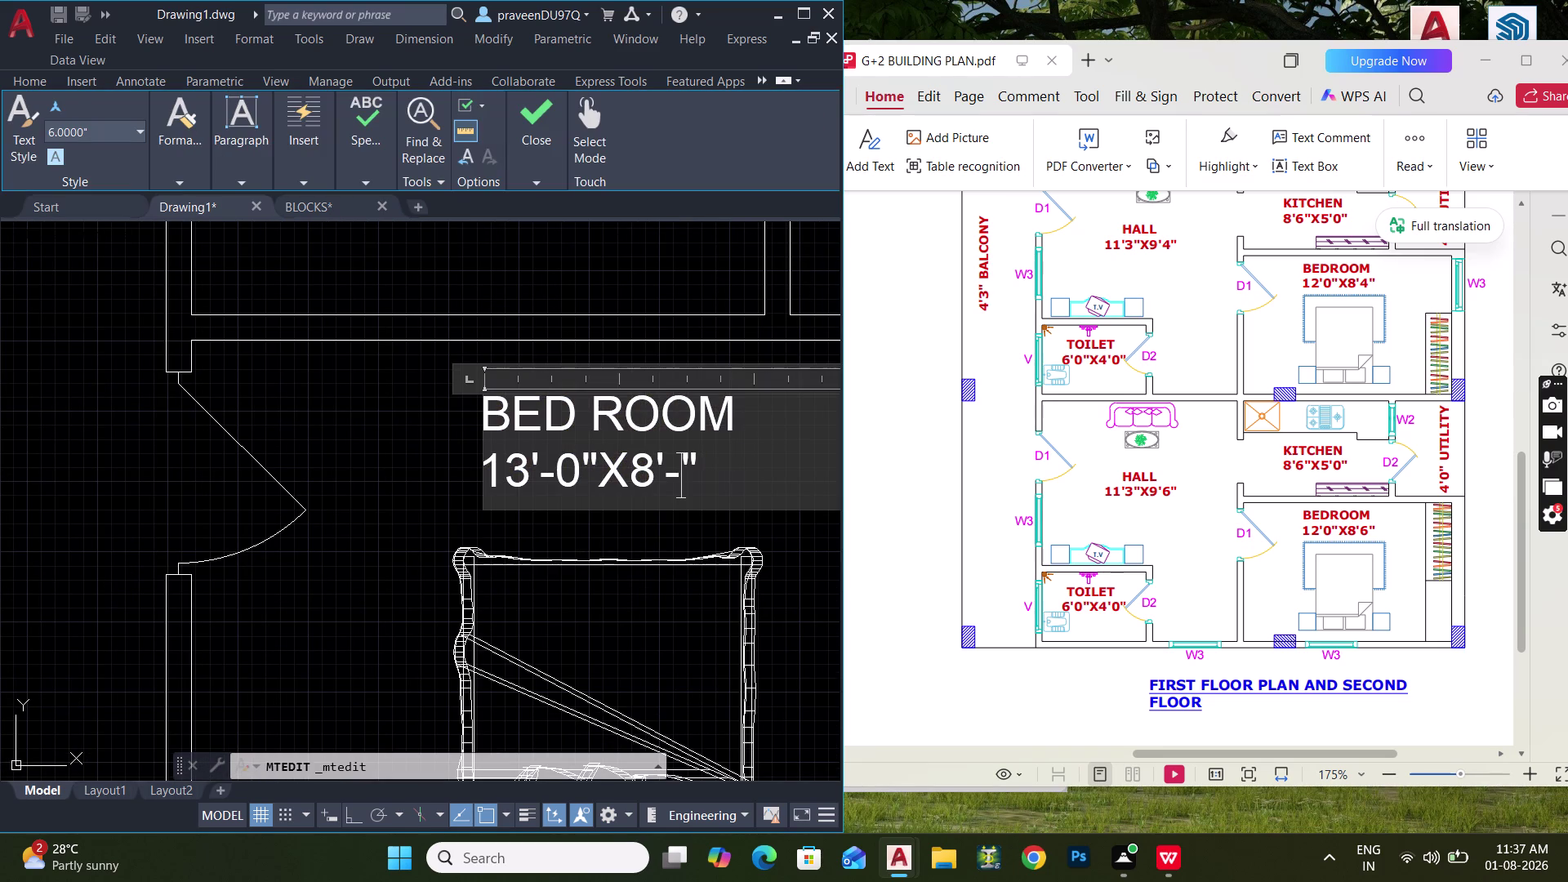
key(4)
click(429, 526)
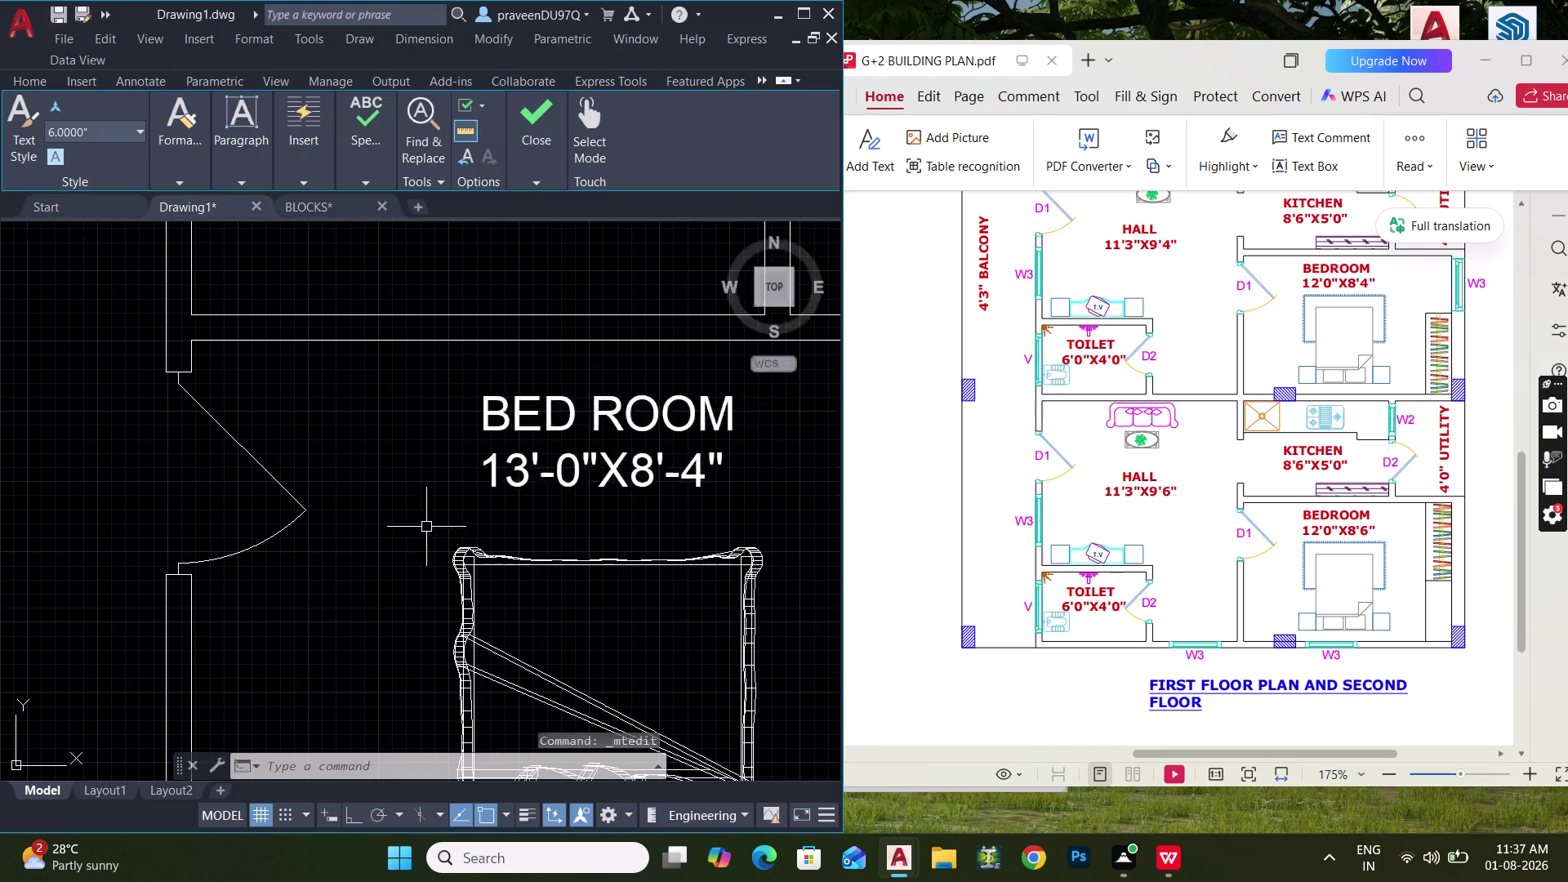